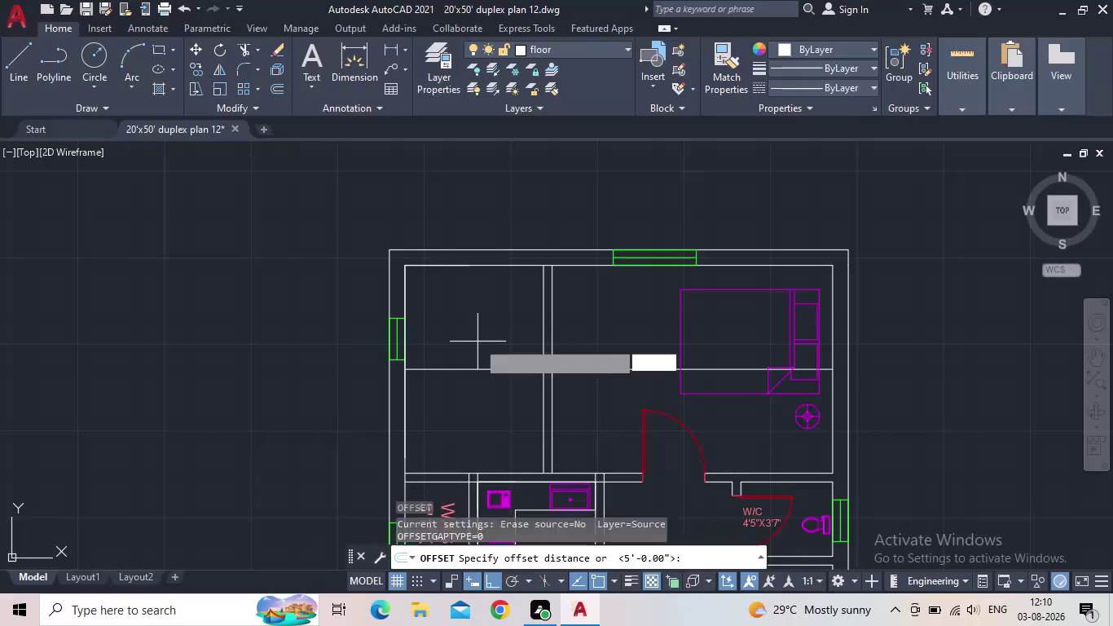
Offset the horizontal wall line 5" downward to form the new double-line wall.
text(5")
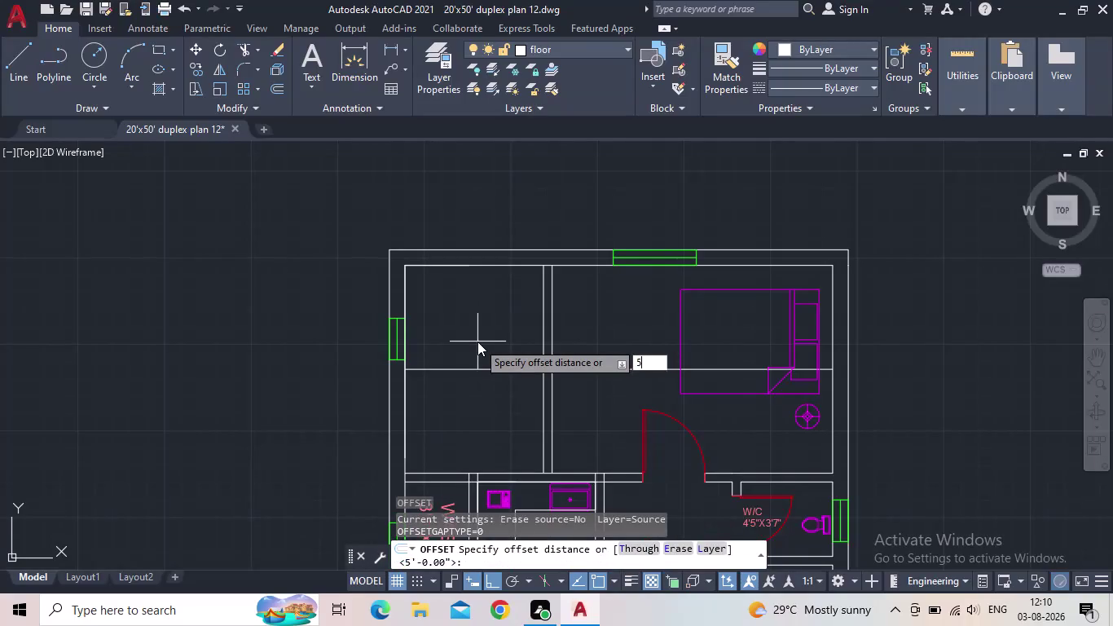
key(Return)
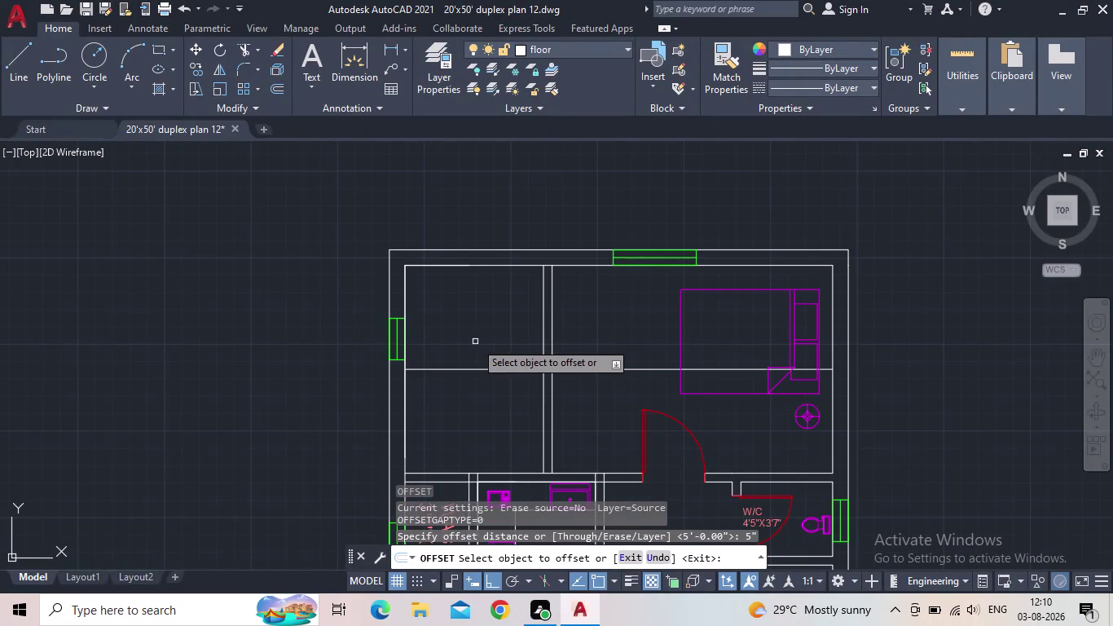
drag(467, 368, 469, 383)
click(471, 405)
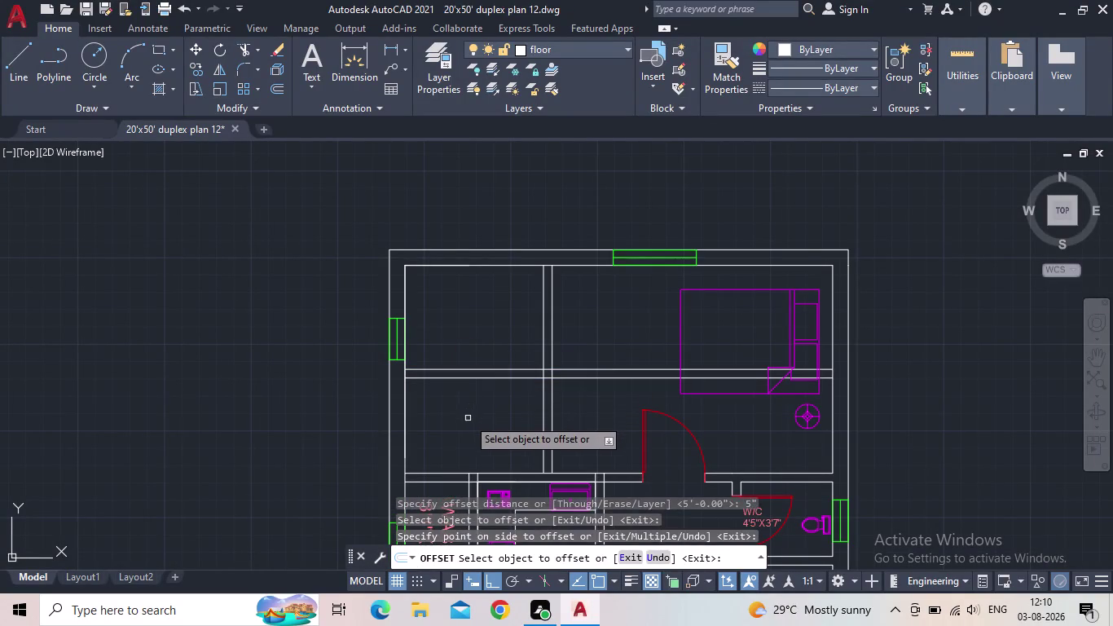
key(Escape)
Trim the crossing wall lines with a fence and delete the leftover wall stubs.
key(t)
text(R)
key(space)
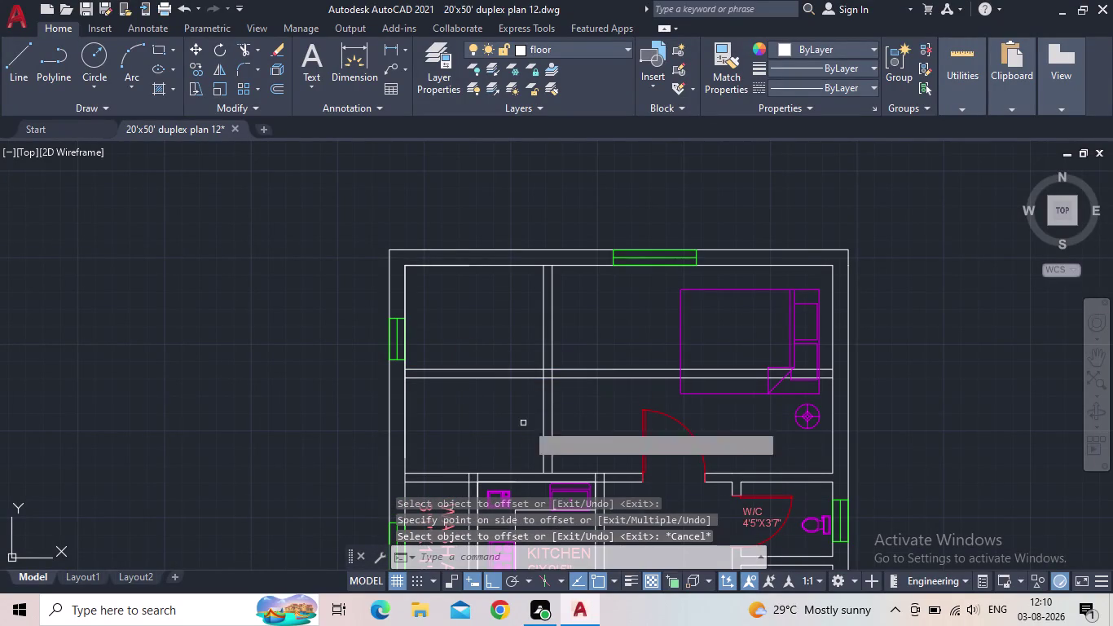
scroll(up, 3)
click(520, 372)
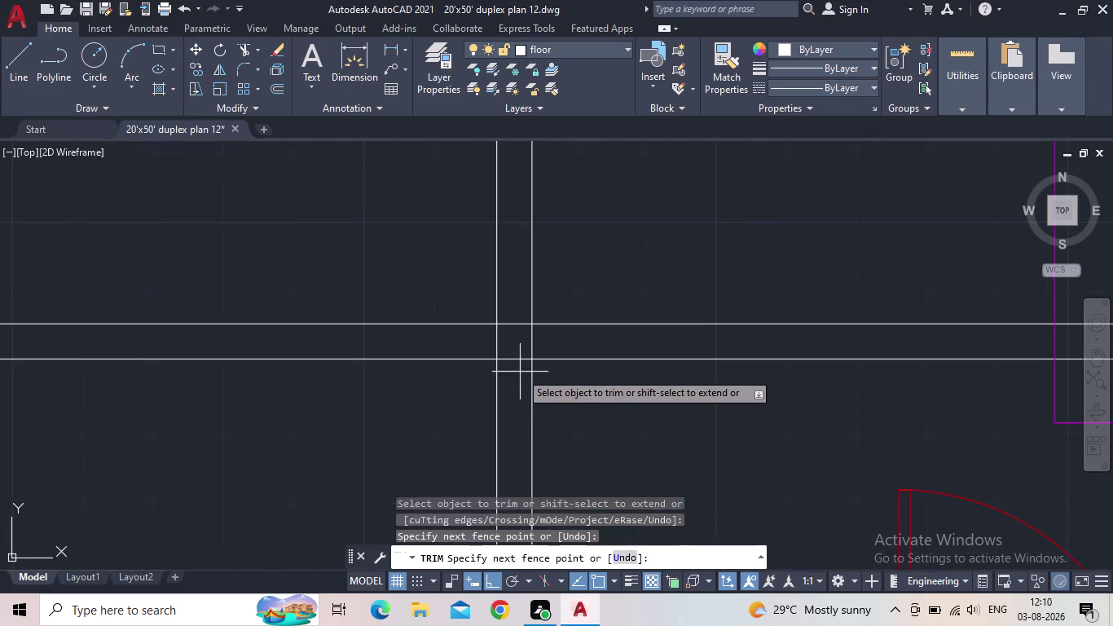
click(513, 308)
key(Escape)
drag(599, 416, 594, 396)
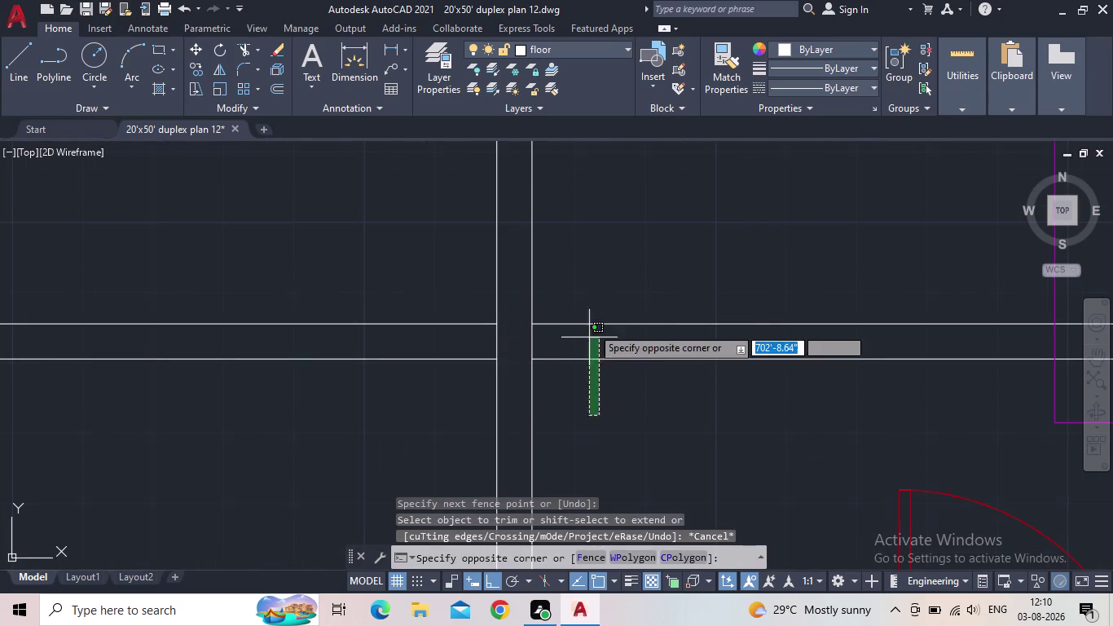
click(593, 310)
key(Delete)
scroll(down, 3)
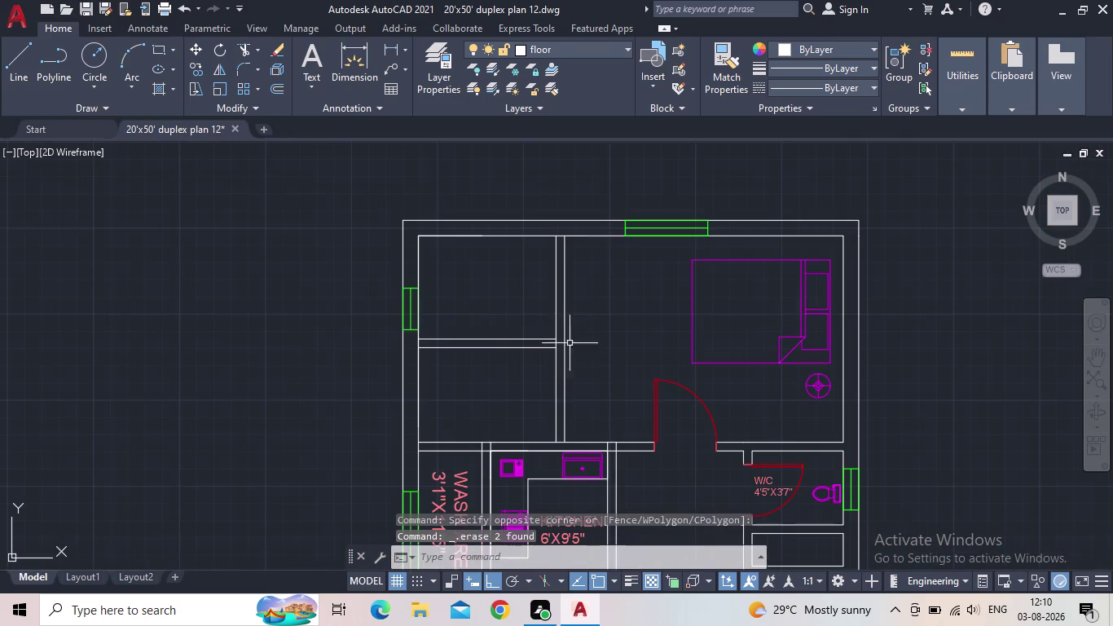
Trim the overlapping wall lines at the kitchen wall junction with fence cuts.
middle_drag(506, 365, 549, 420)
middle_drag(550, 419, 564, 348)
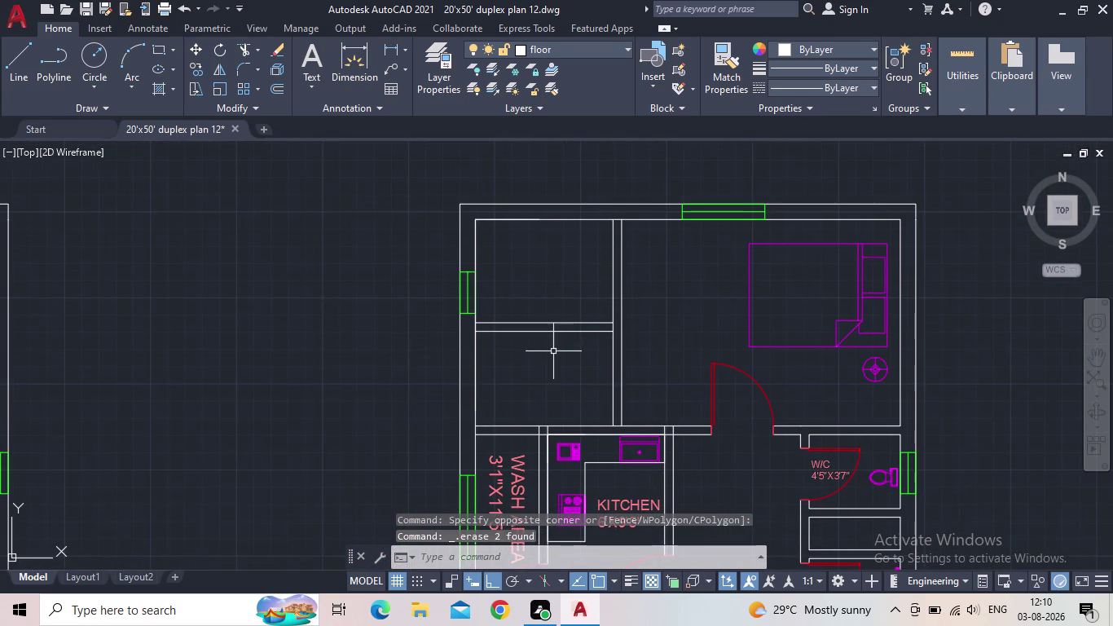
middle_drag(570, 407, 570, 374)
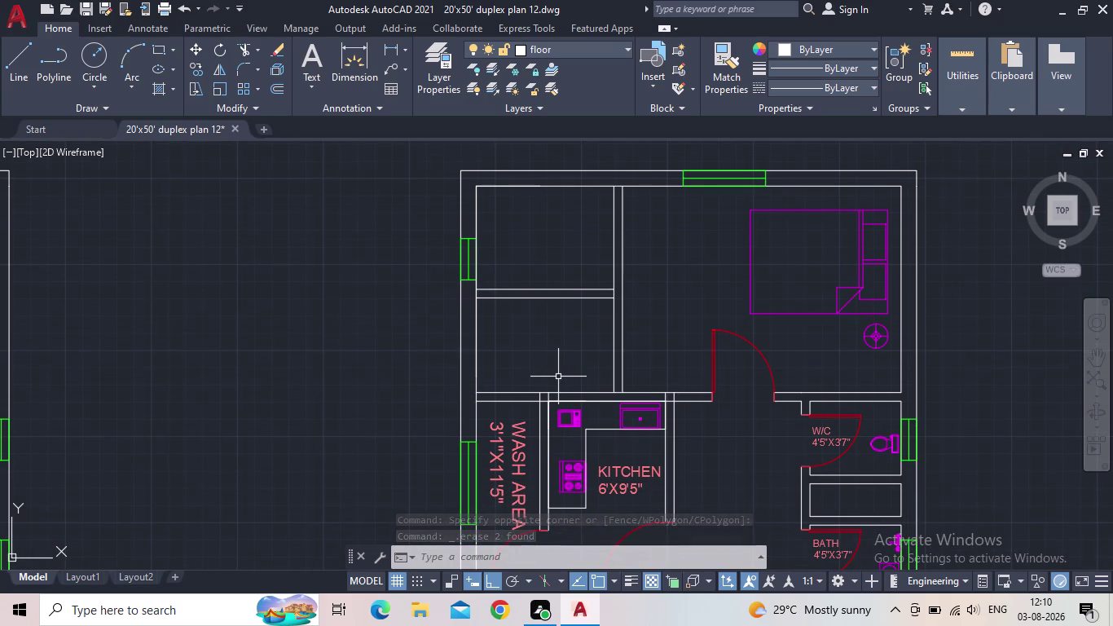
middle_drag(558, 369, 565, 325)
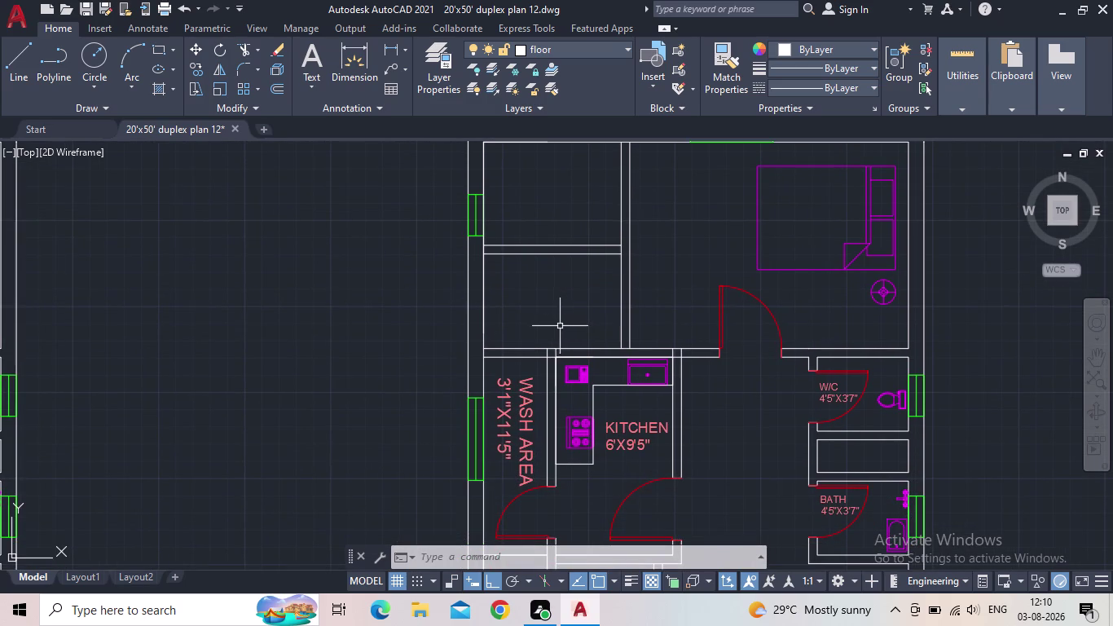
scroll(up, 3)
text(T)
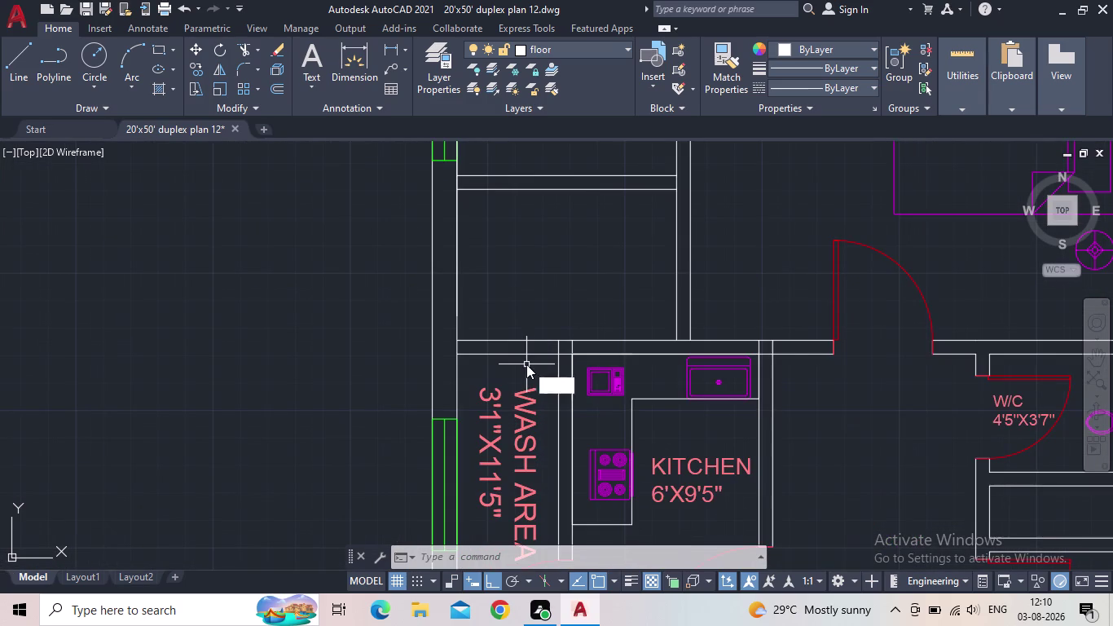
text(R)
key(space)
scroll(up, 3)
drag(618, 351, 574, 351)
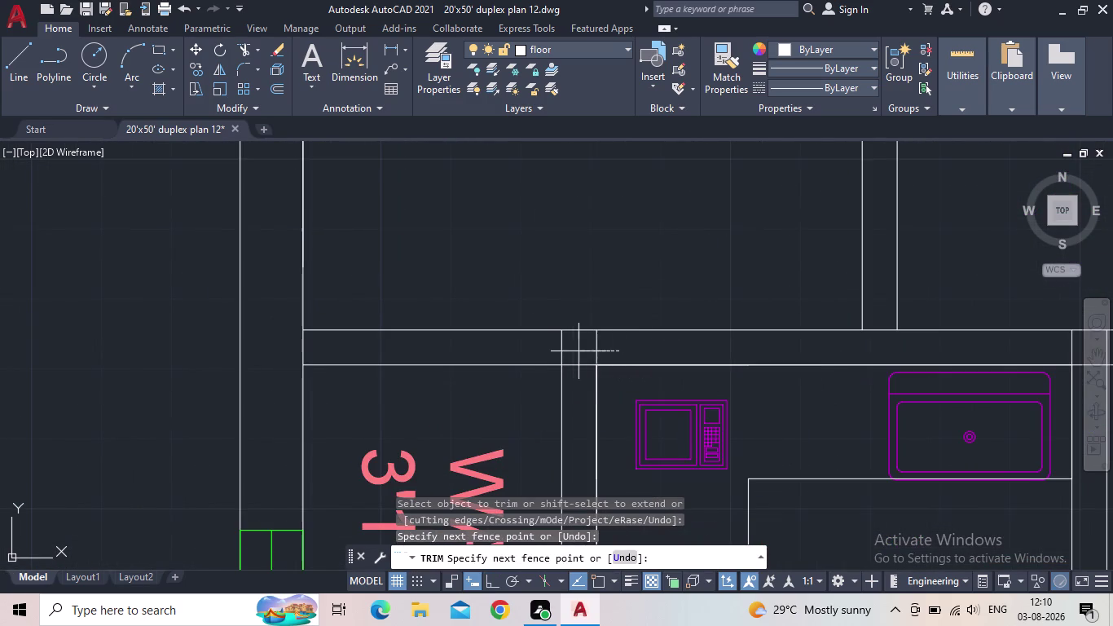
drag(574, 352, 550, 349)
drag(588, 352, 585, 379)
scroll(down, 3)
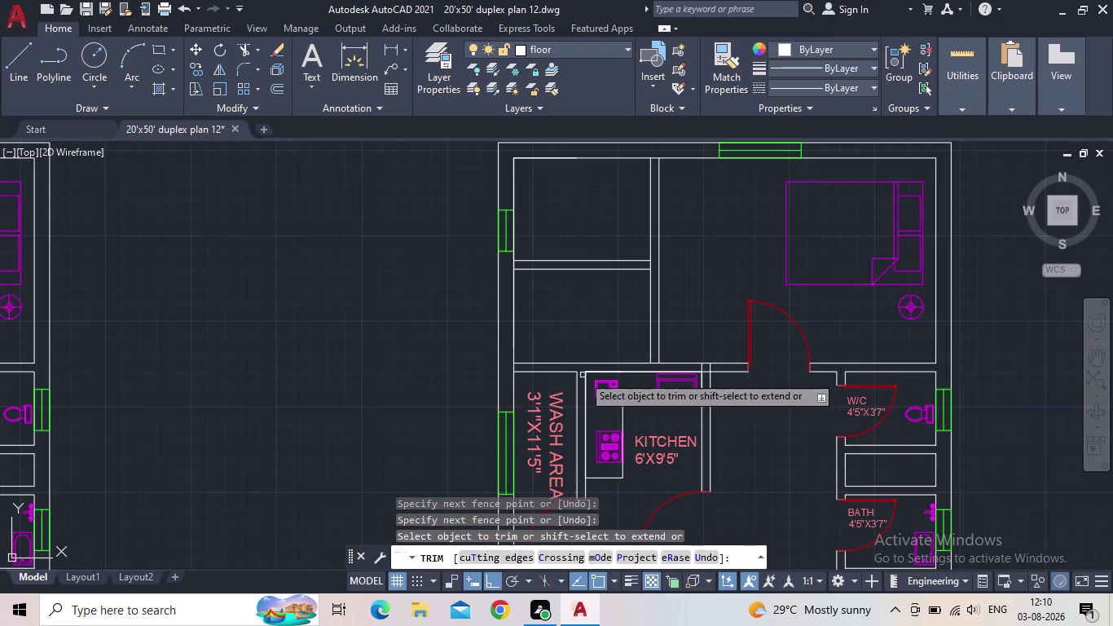
key(Escape)
middle_drag(576, 345, 525, 373)
scroll(down, 3)
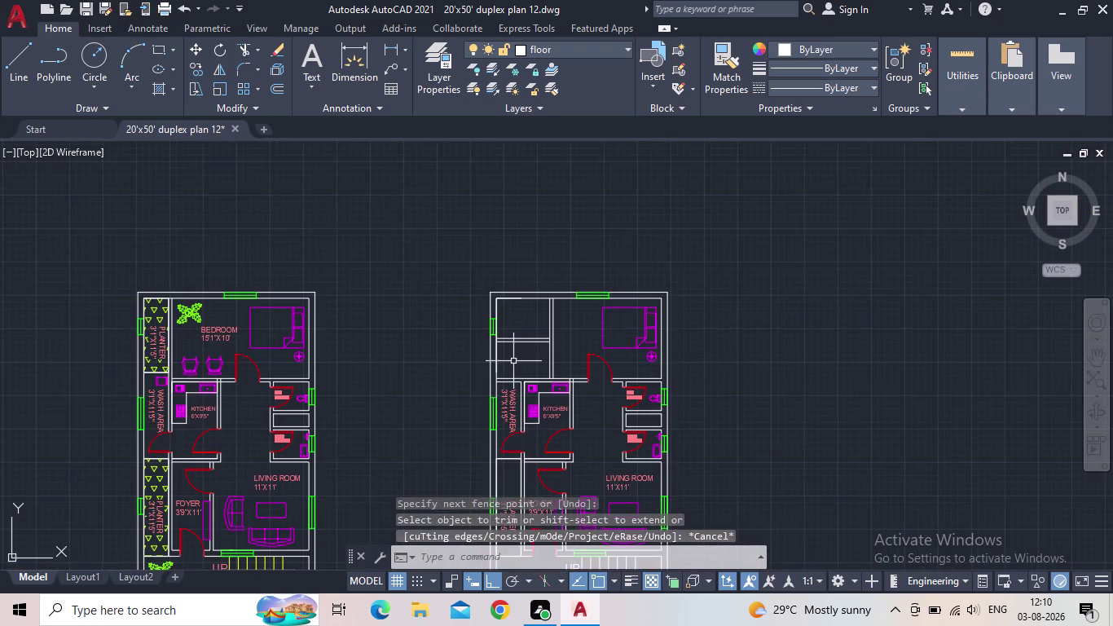
middle_drag(513, 361, 444, 365)
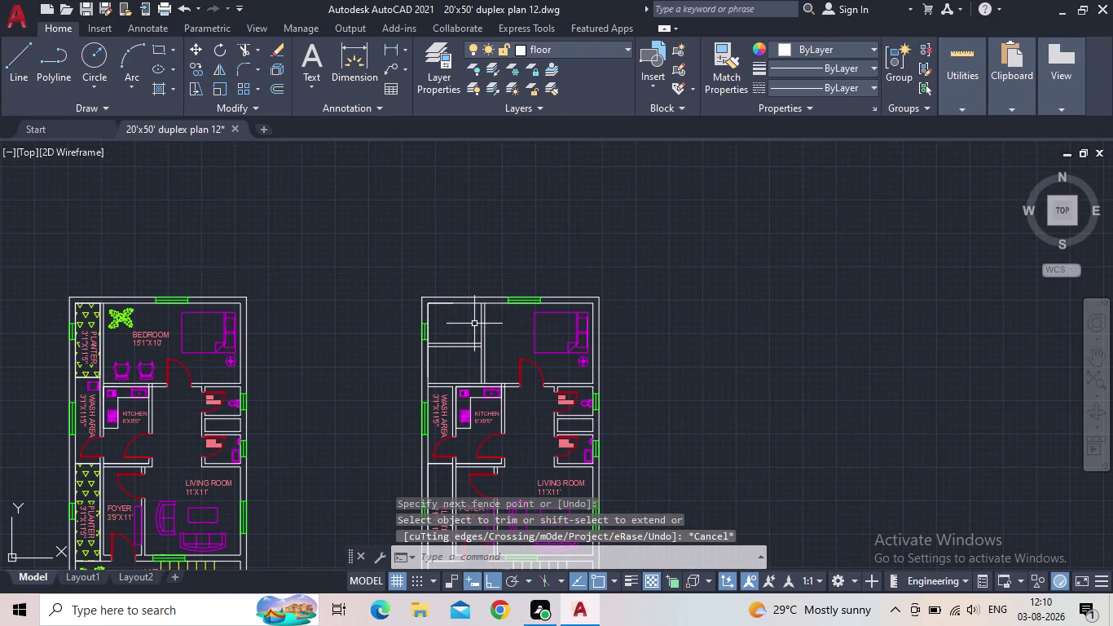
middle_drag(513, 363, 498, 364)
scroll(up, 3)
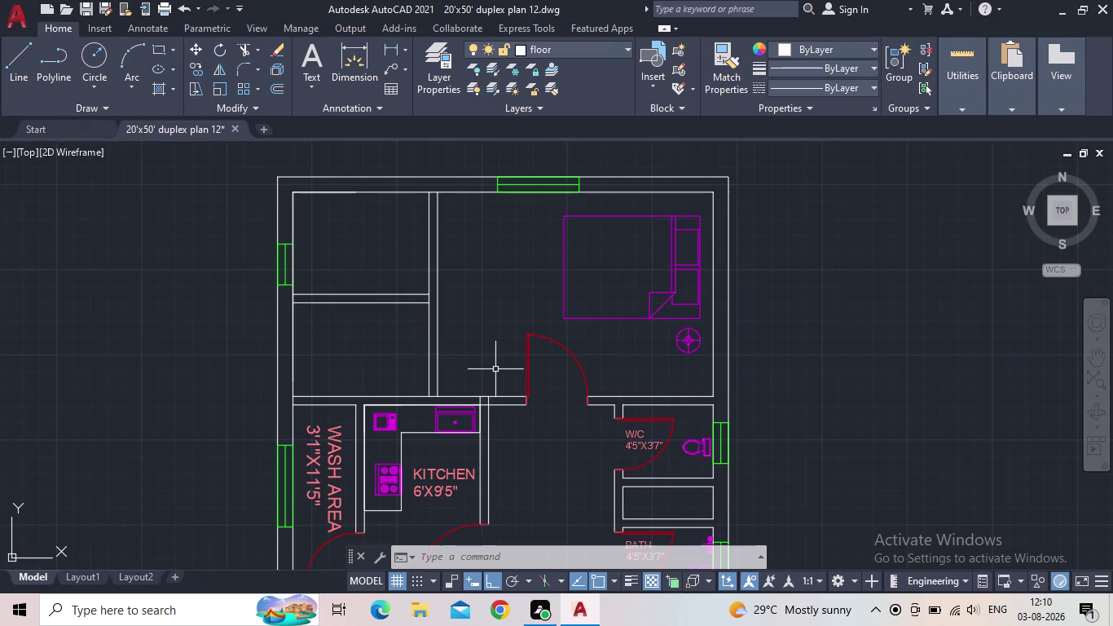
scroll(down, 3)
middle_drag(497, 367, 478, 309)
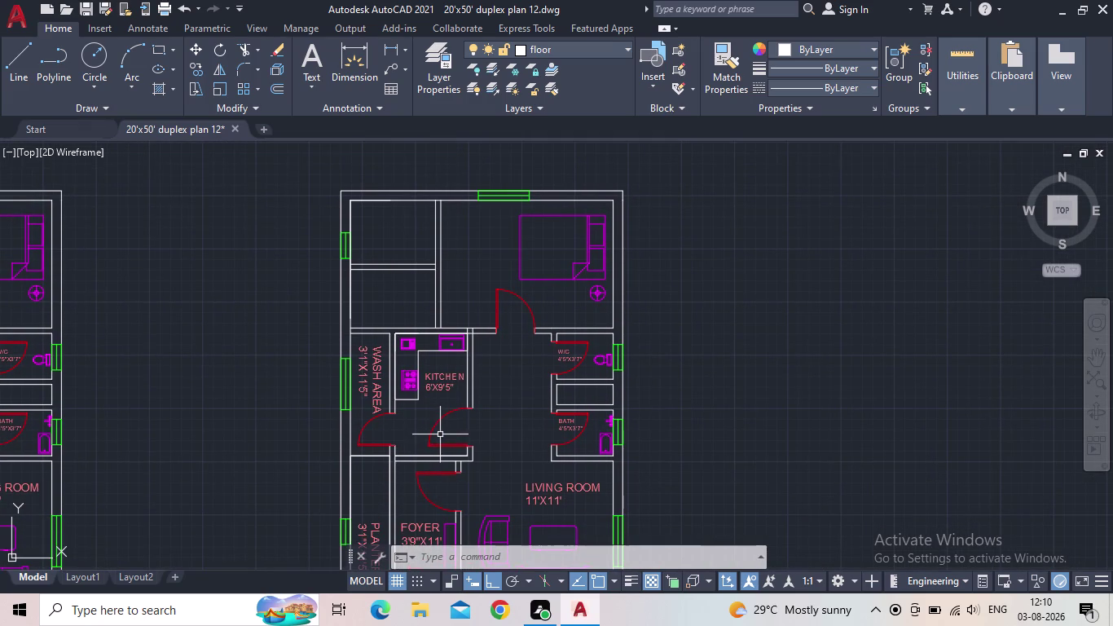
Select the wash-area door leaf and swing arc.
key(c)
key(o)
key(Return)
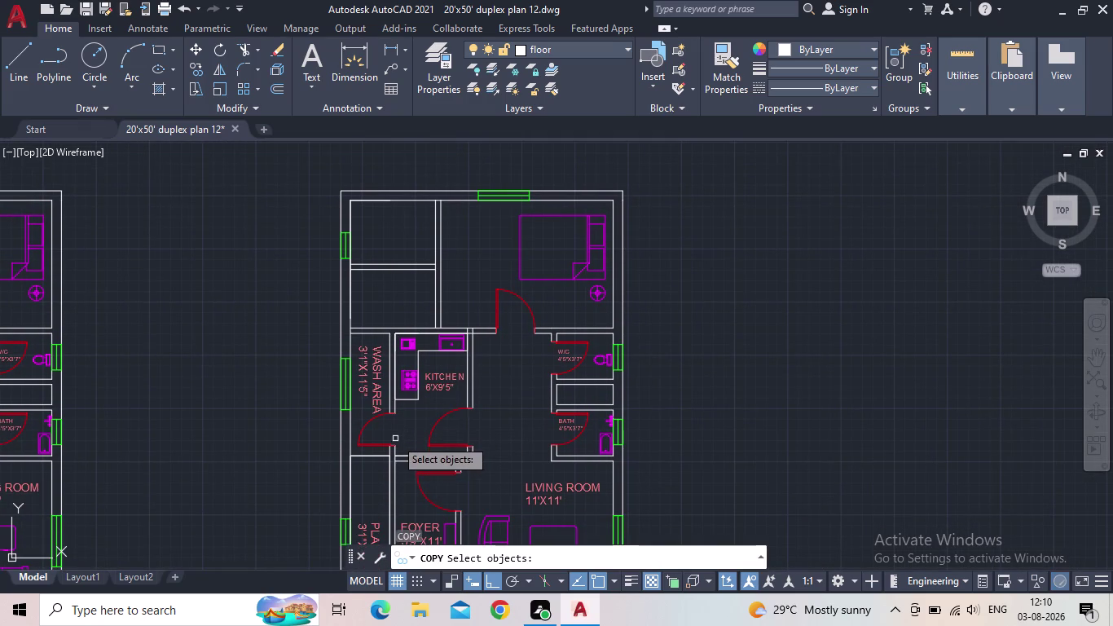
middle_drag(409, 421, 516, 346)
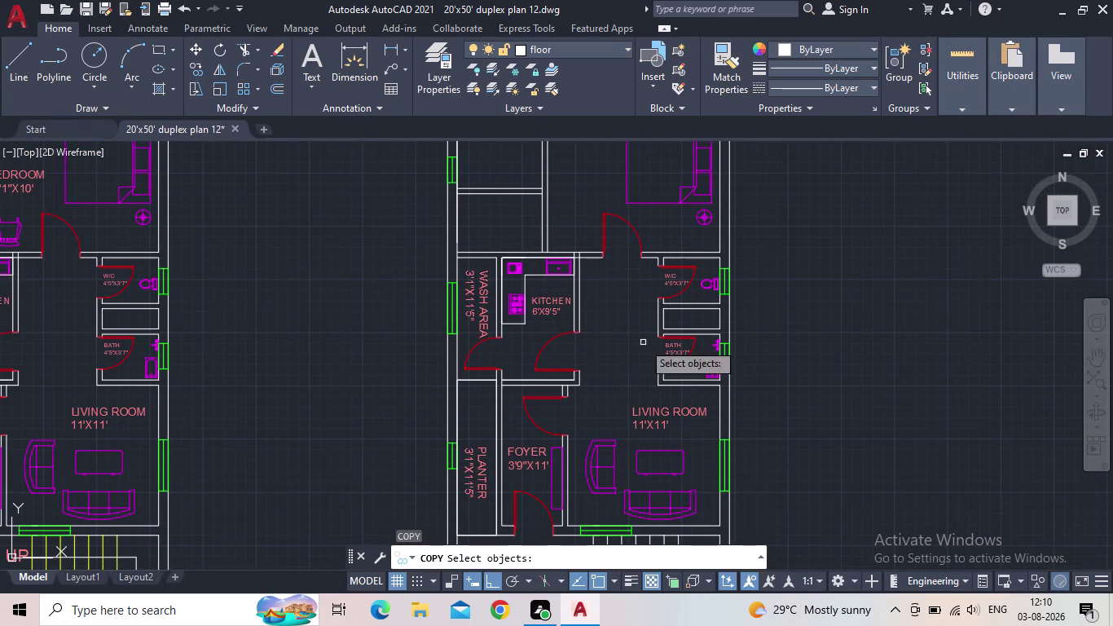
middle_click(621, 357)
scroll(up, 3)
drag(538, 361, 518, 351)
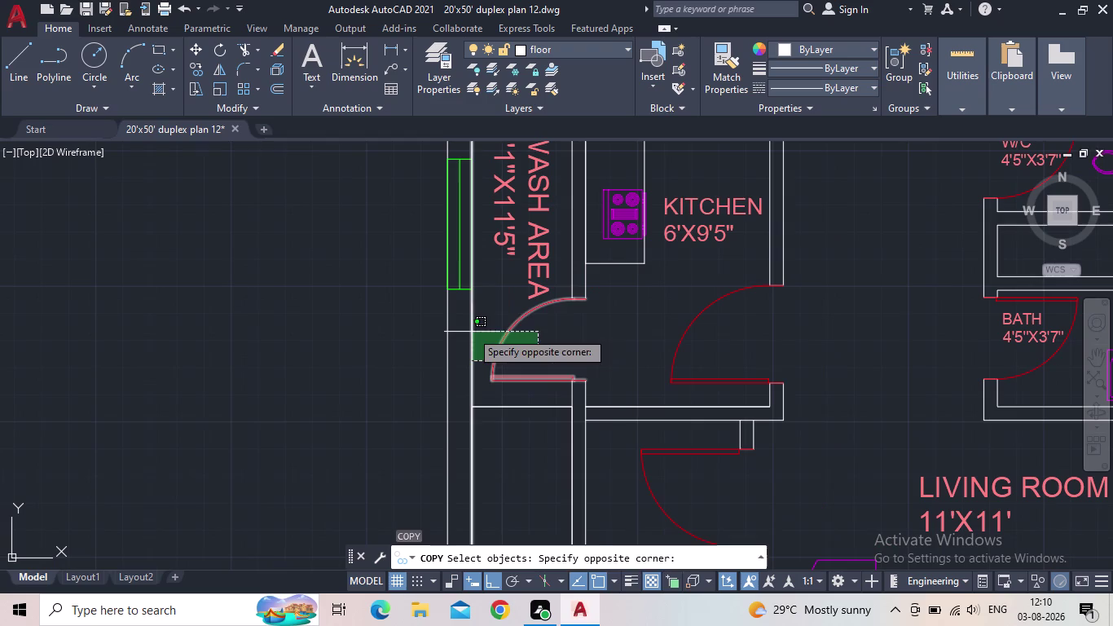
click(471, 330)
key(Escape)
click(531, 350)
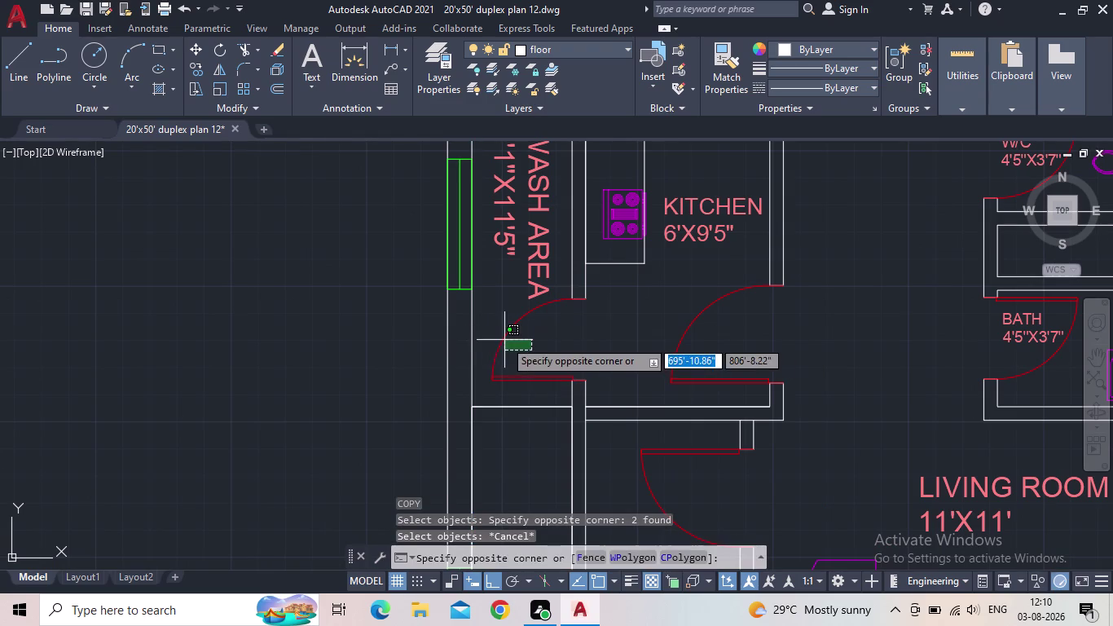
click(499, 334)
Copy the door from its corner base point, placing a first copy toward the upper room.
key(c)
key(o)
key(Return)
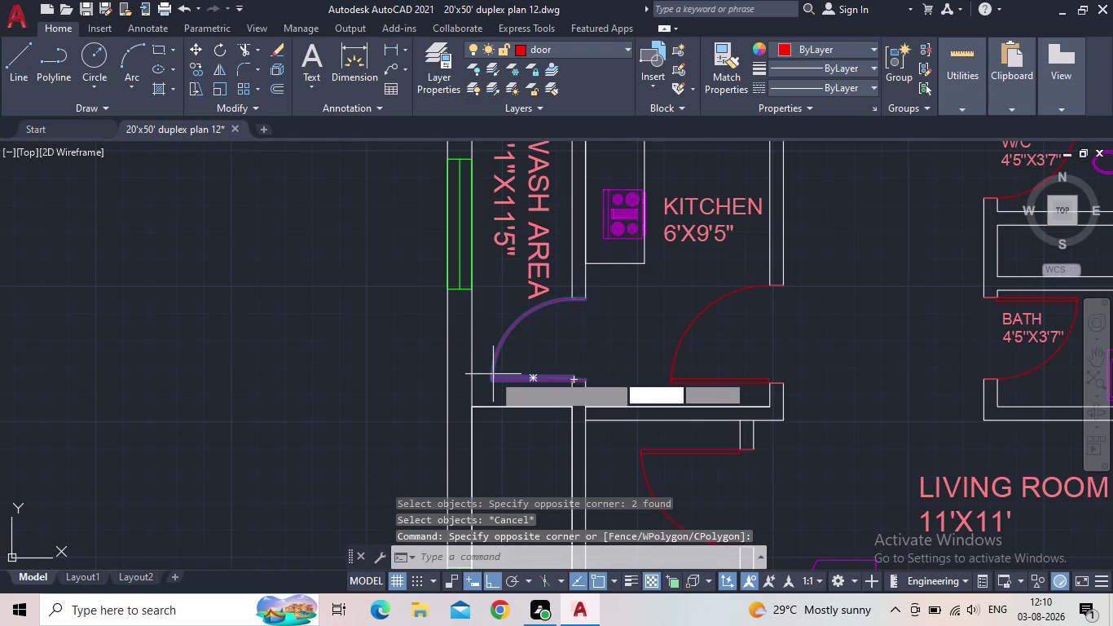
scroll(up, 3)
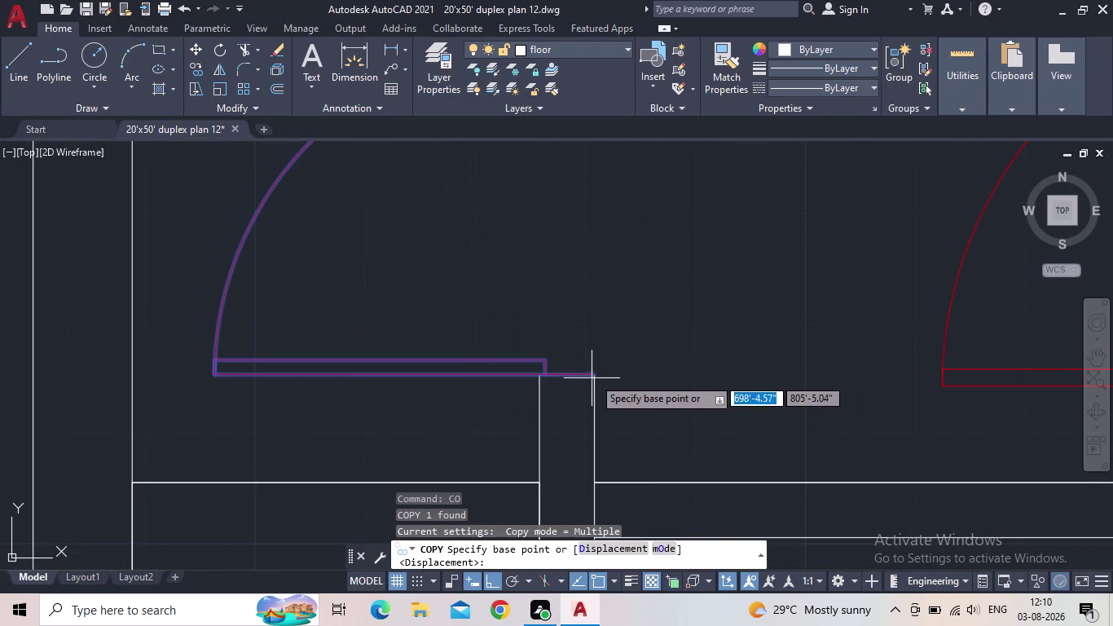
click(596, 376)
middle_drag(607, 281, 554, 387)
scroll(down, 3)
scroll(down, 3)
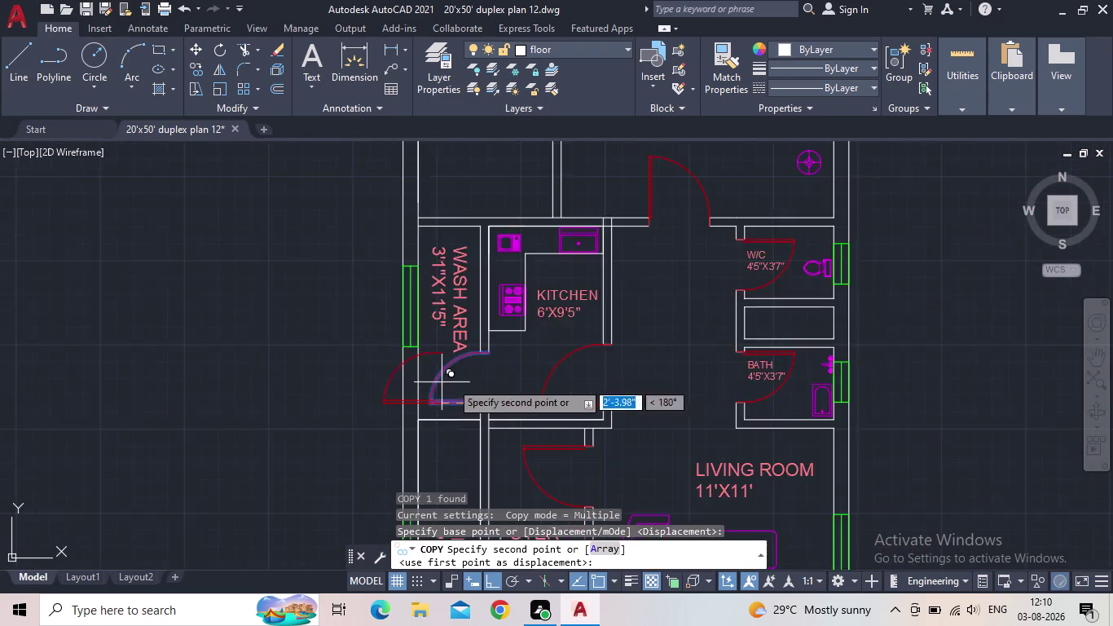
scroll(up, 3)
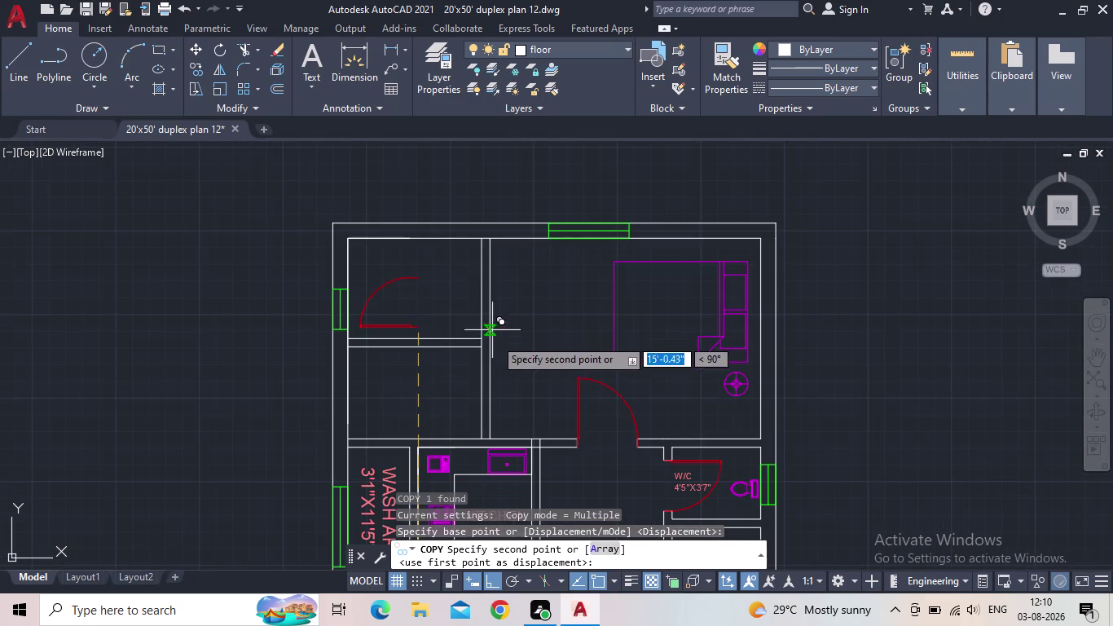
click(495, 583)
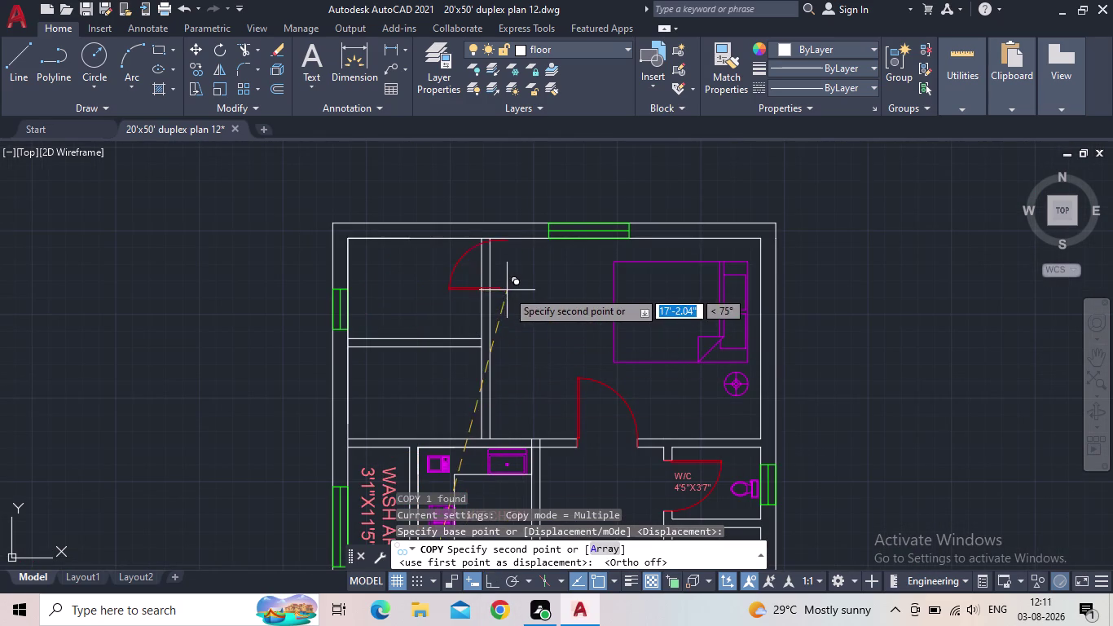
scroll(up, 3)
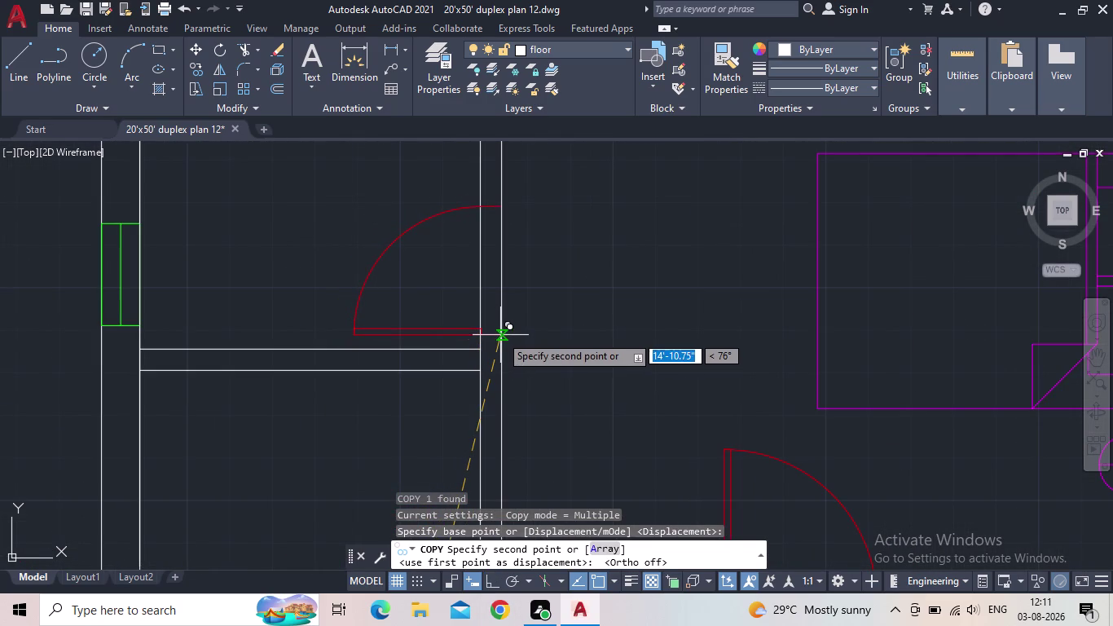
scroll(up, 3)
scroll(up, 3)
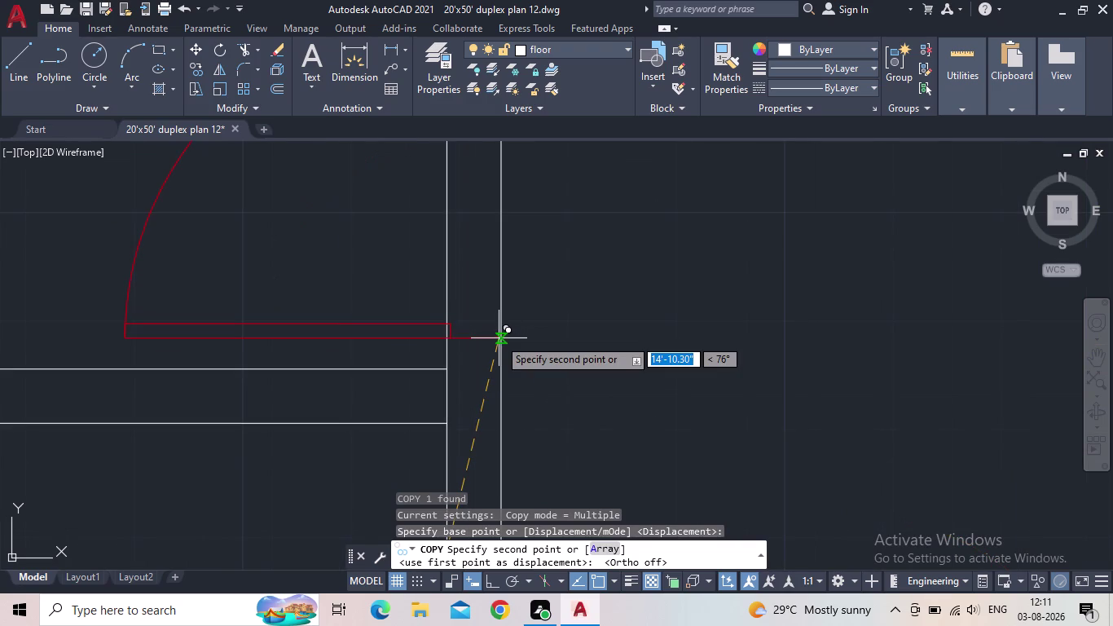
click(495, 581)
scroll(down, 3)
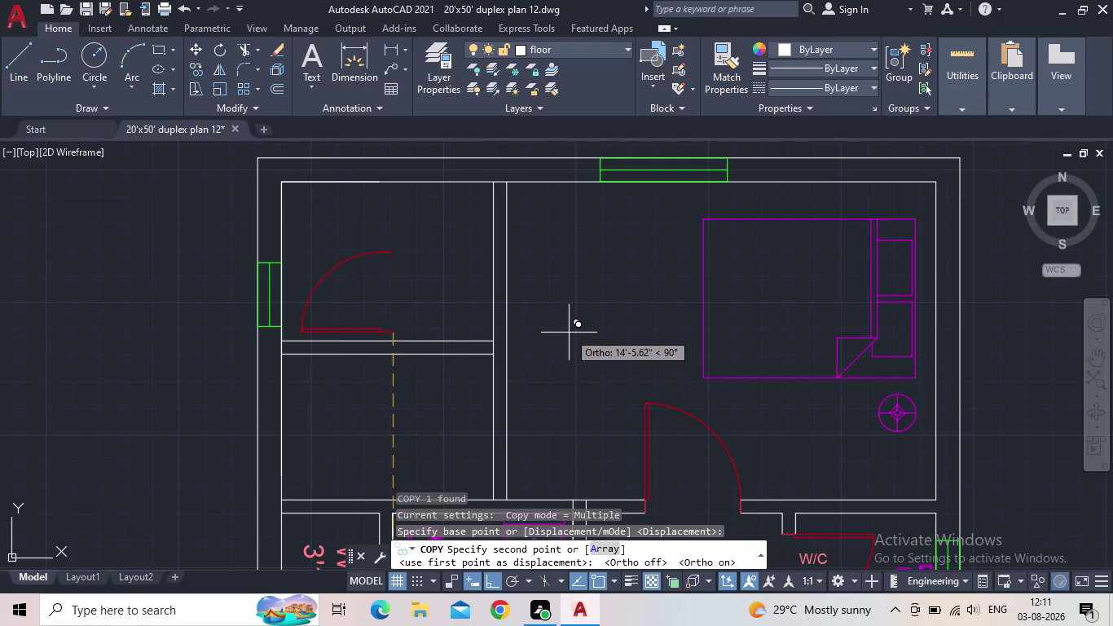
click(492, 581)
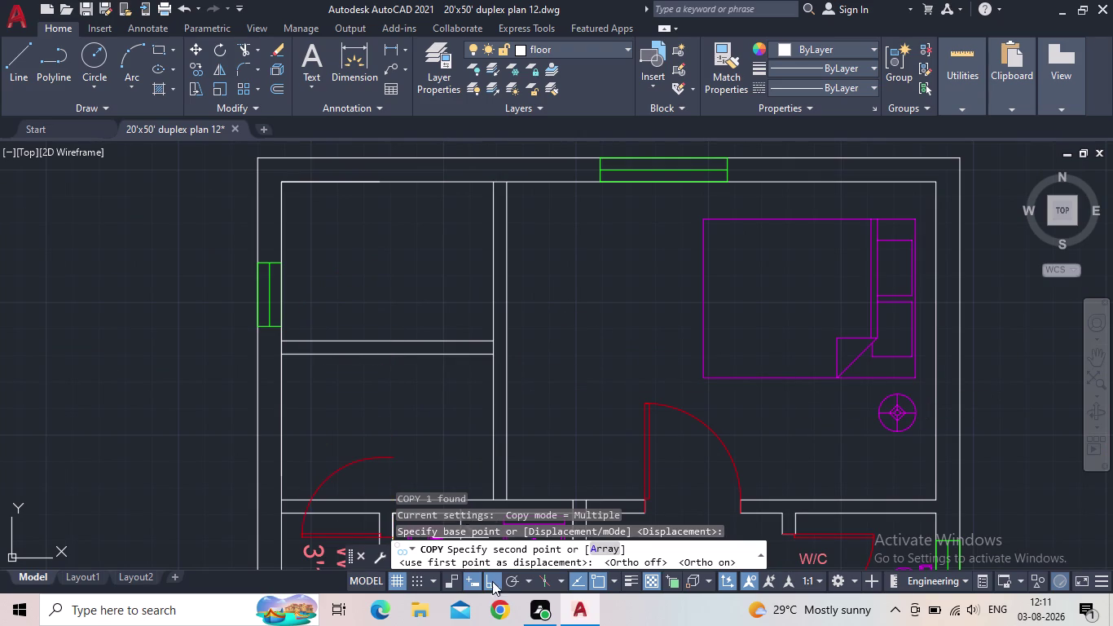
scroll(up, 3)
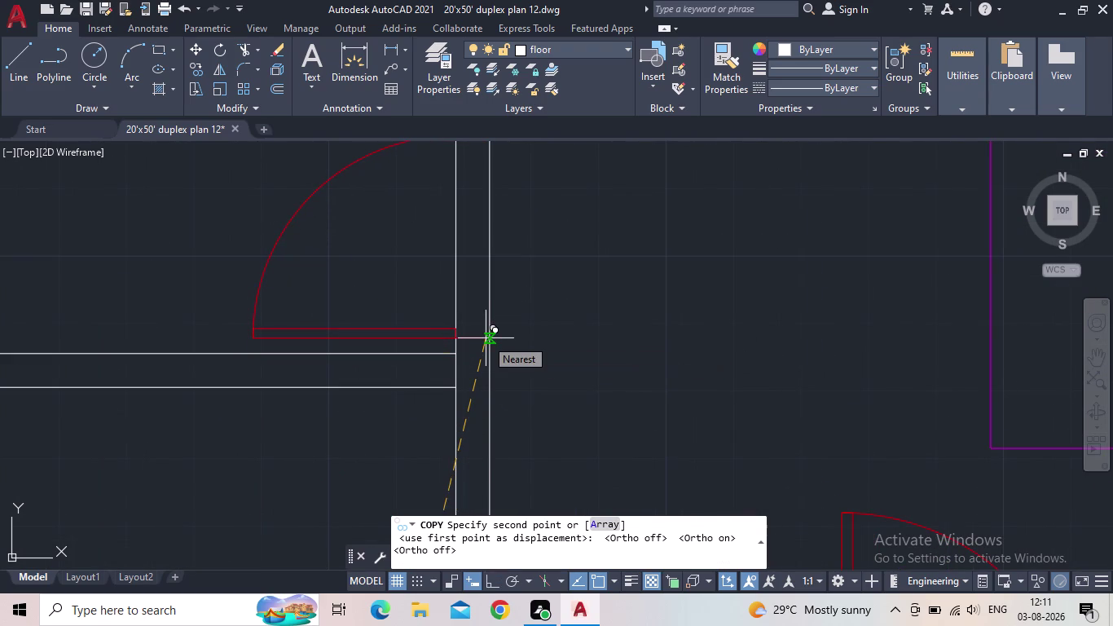
Re-pick the base point and place the door copy at the upper room's wall corner.
click(487, 338)
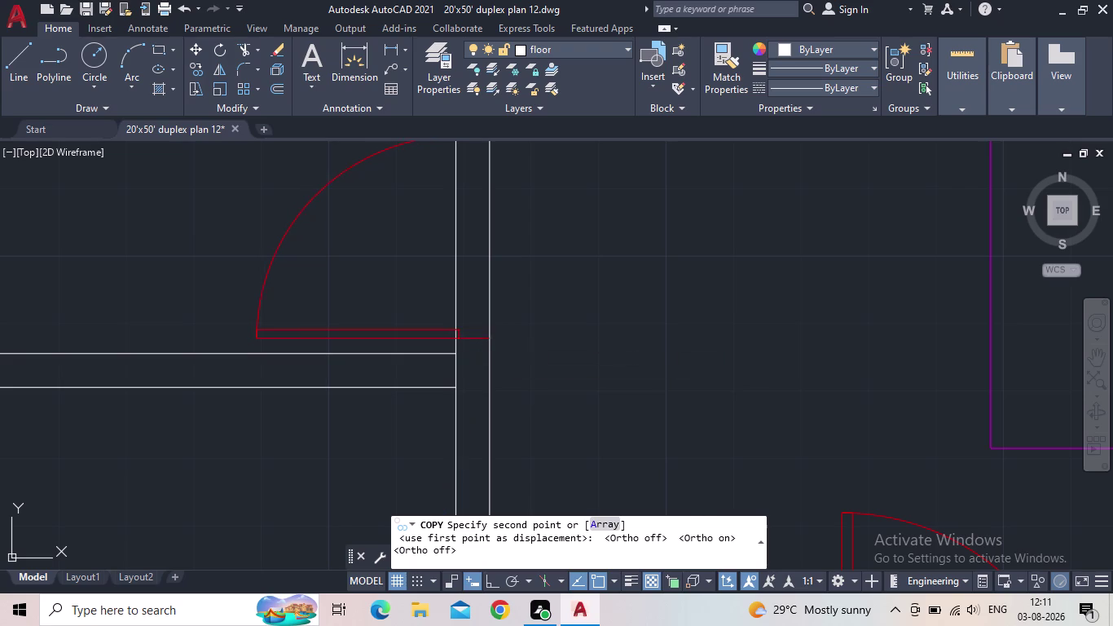
scroll(down, 3)
middle_drag(562, 306, 572, 321)
scroll(down, 3)
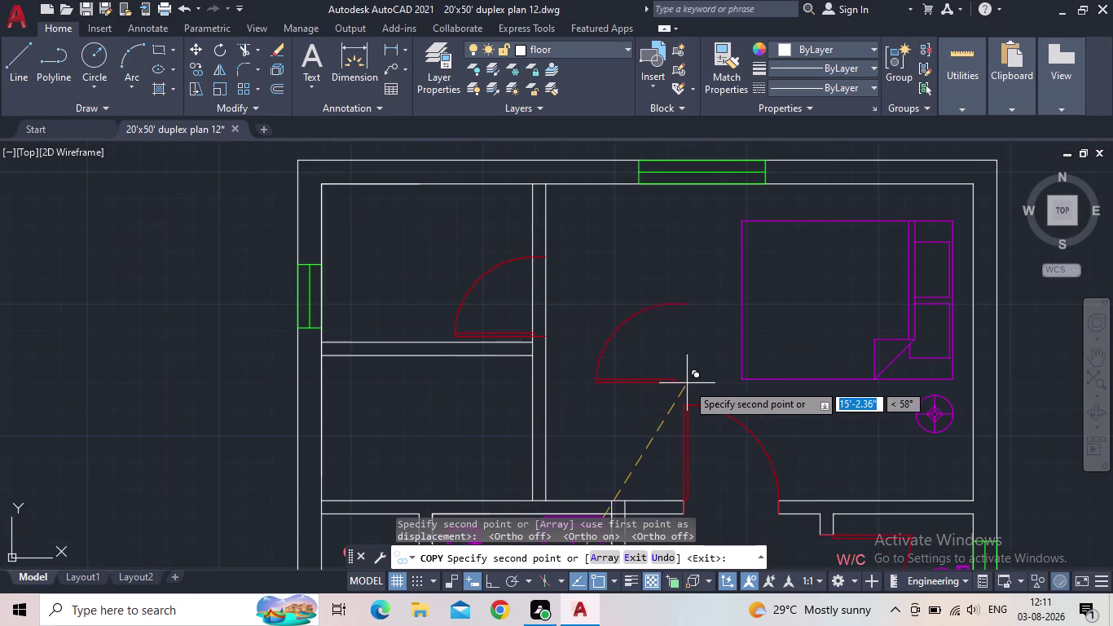
middle_drag(687, 385, 671, 305)
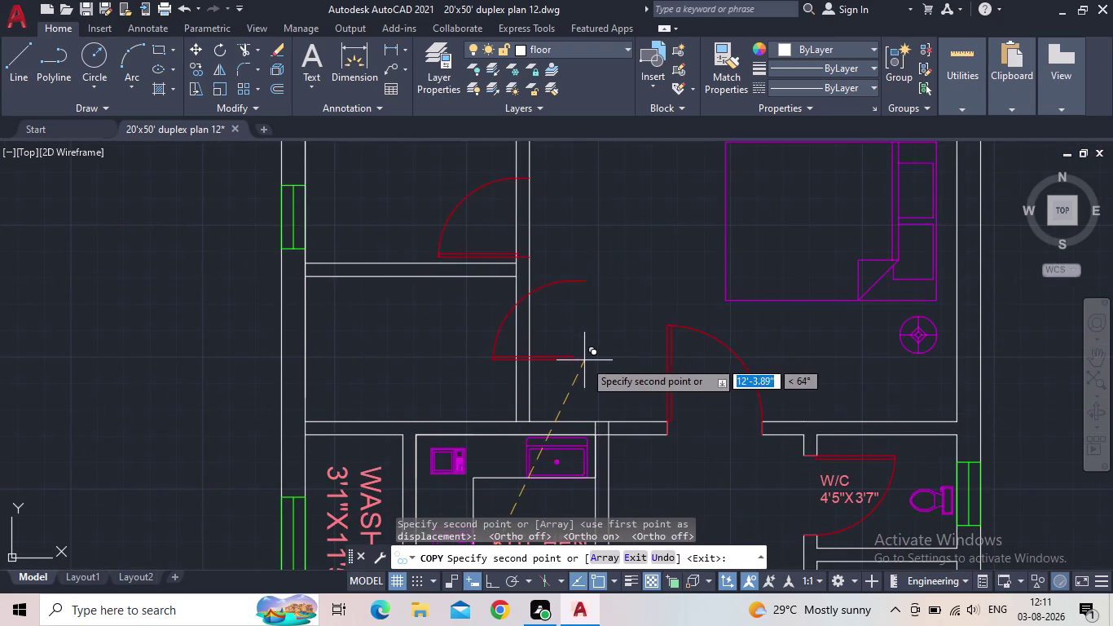
middle_drag(582, 359, 585, 303)
scroll(up, 3)
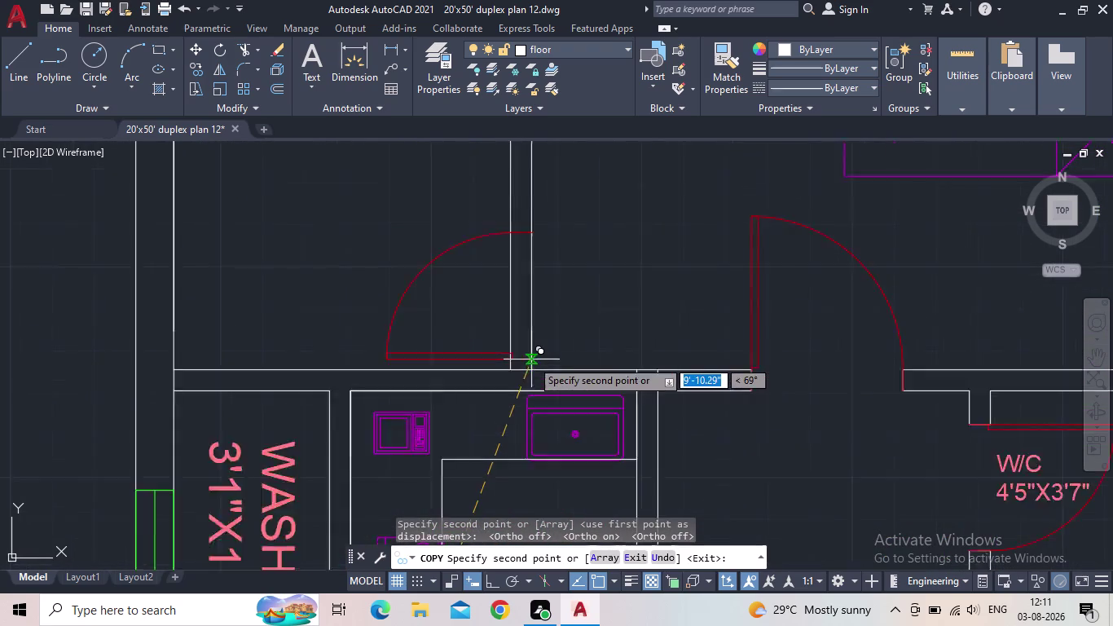
scroll(up, 3)
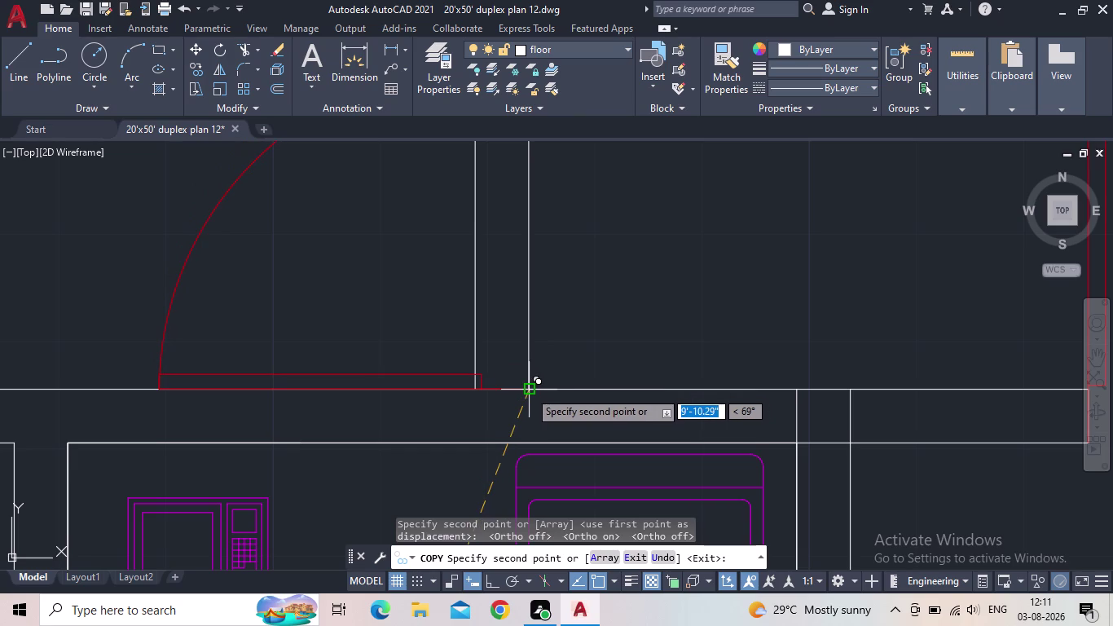
click(528, 389)
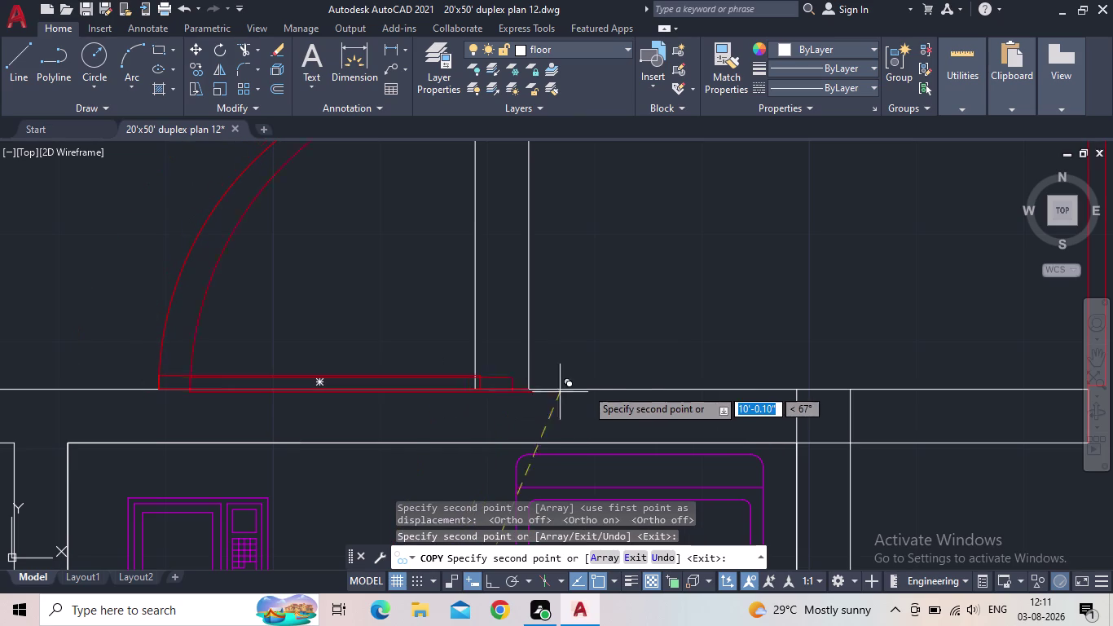
key(Escape)
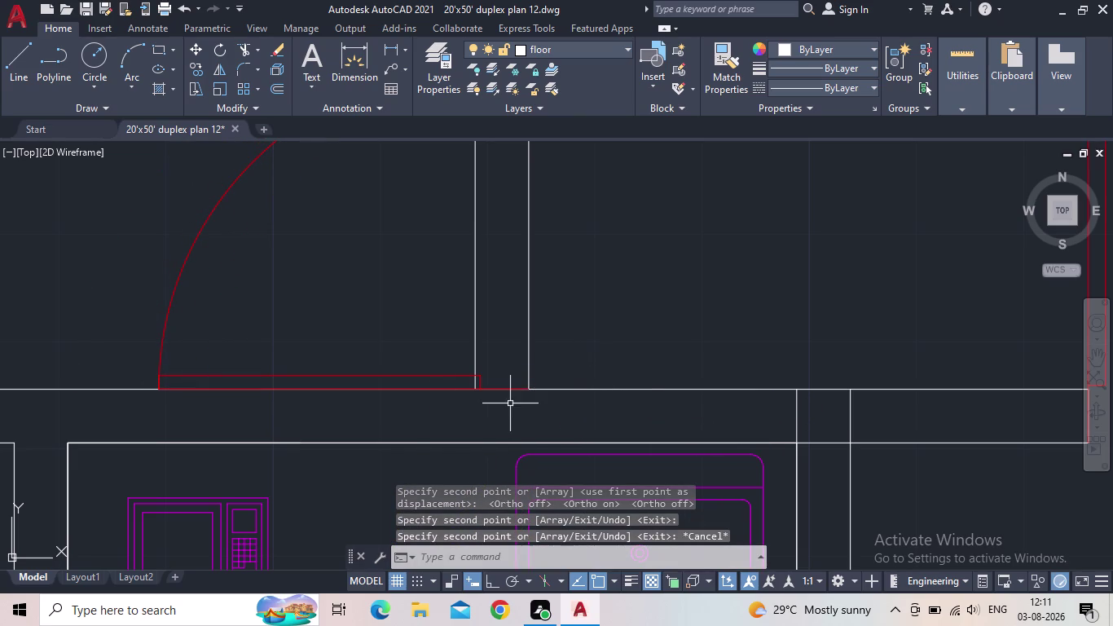
key(m)
key(space)
Move the copied door with Ortho on so it lines up with the wall opening.
click(454, 374)
key(space)
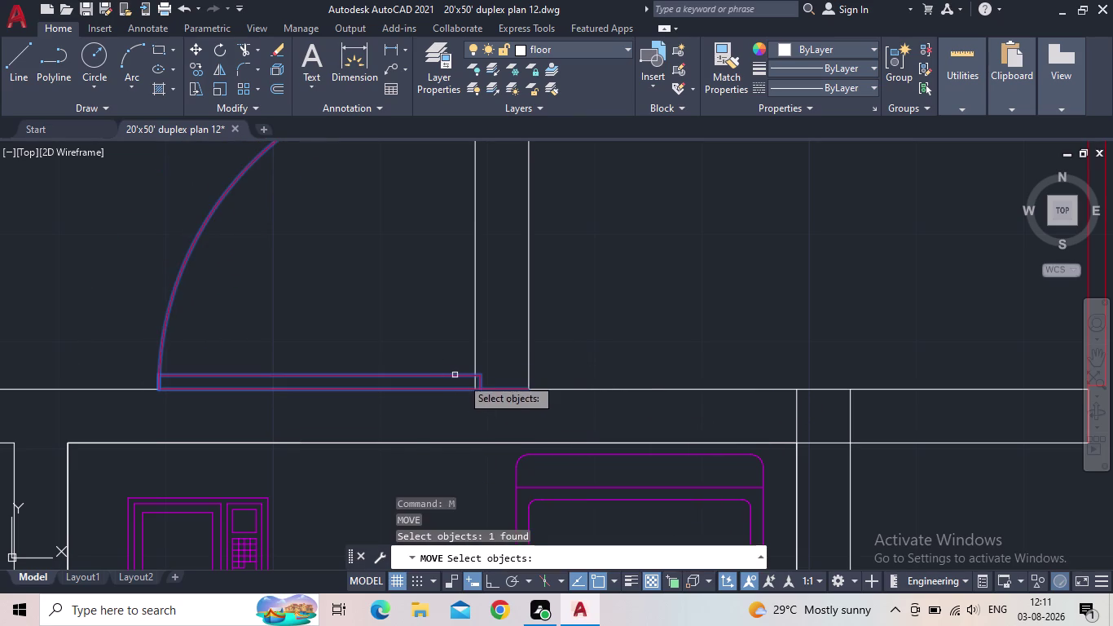
click(530, 391)
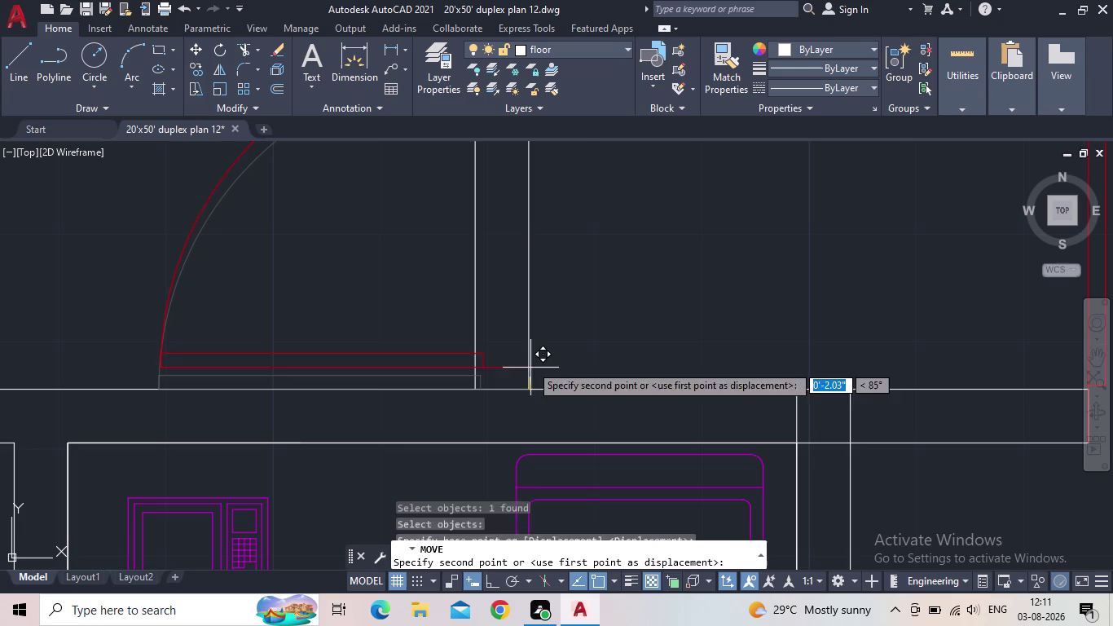
click(490, 586)
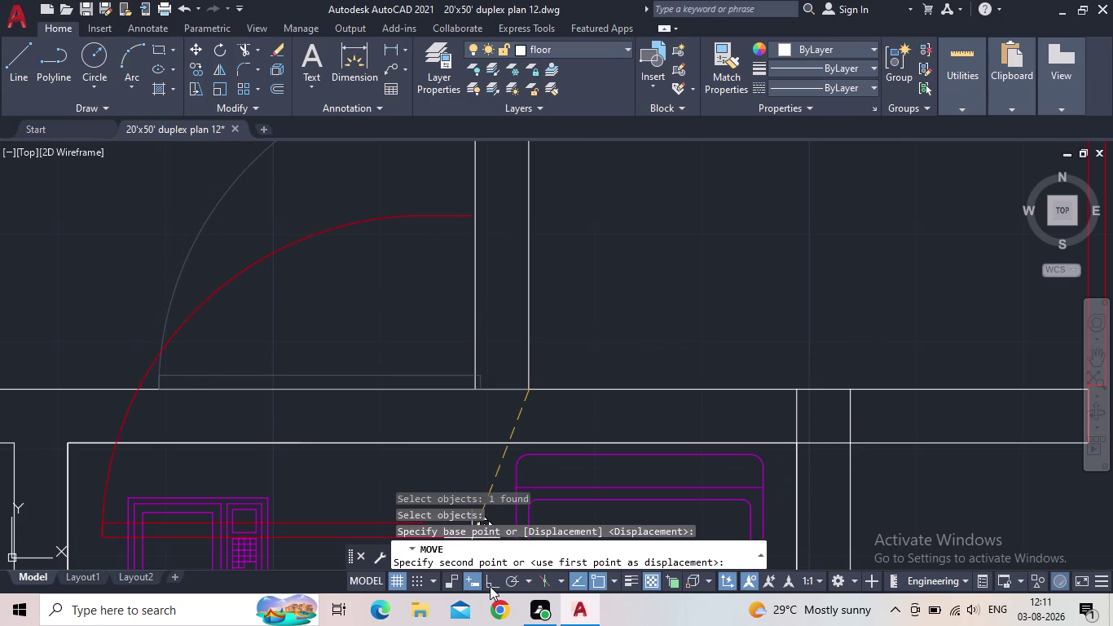
scroll(down, 3)
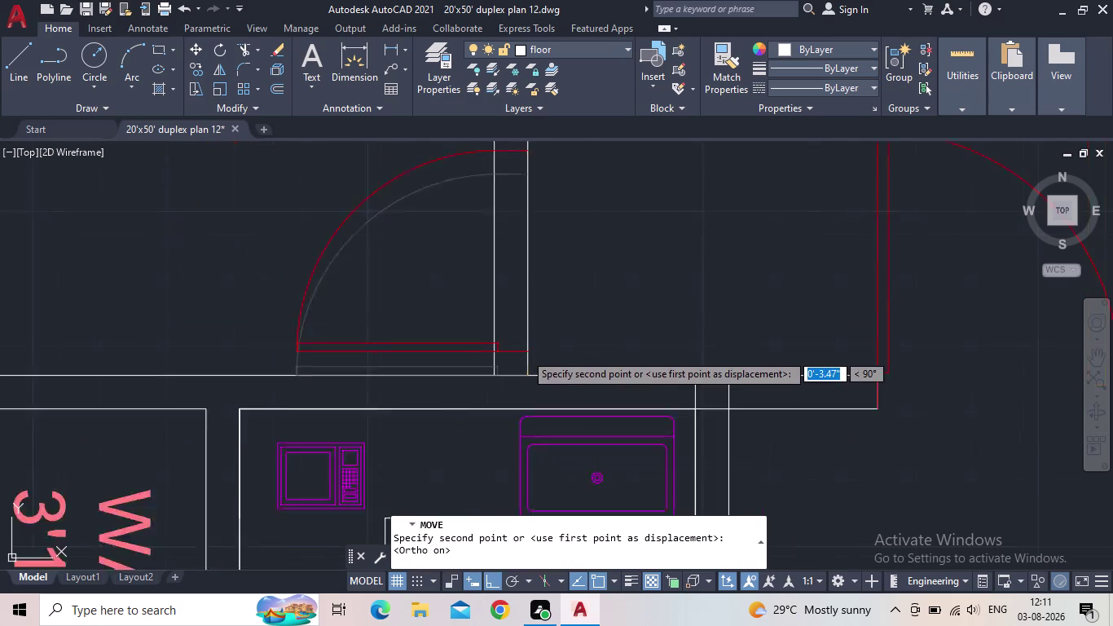
scroll(down, 3)
scroll(down, 3)
scroll(up, 3)
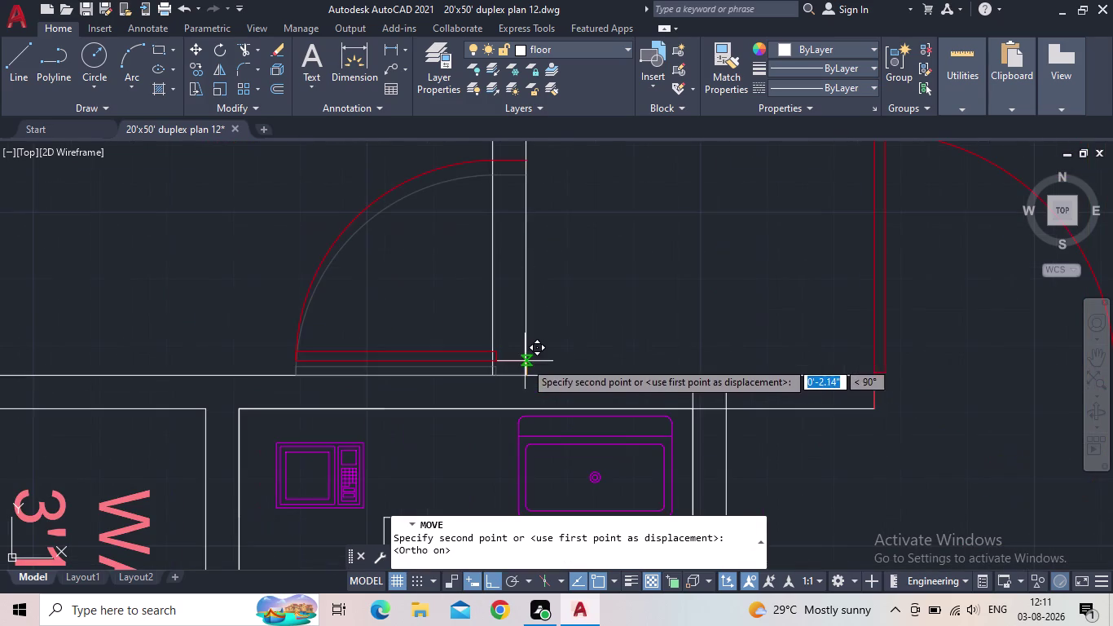
click(526, 347)
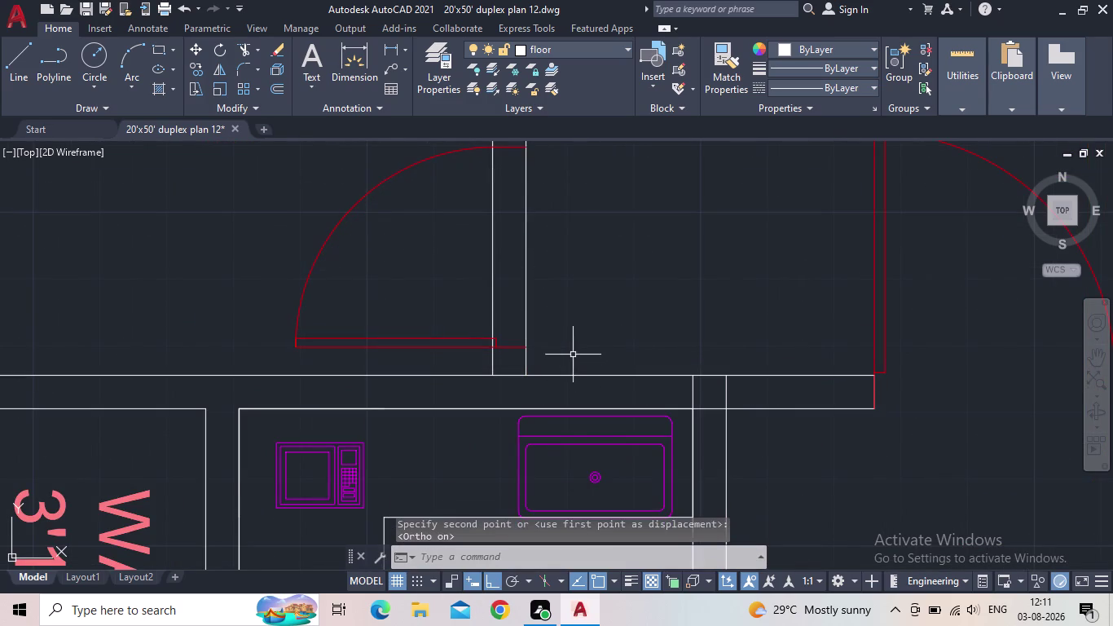
scroll(down, 3)
scroll(down, 3)
middle_drag(592, 347, 553, 458)
scroll(up, 3)
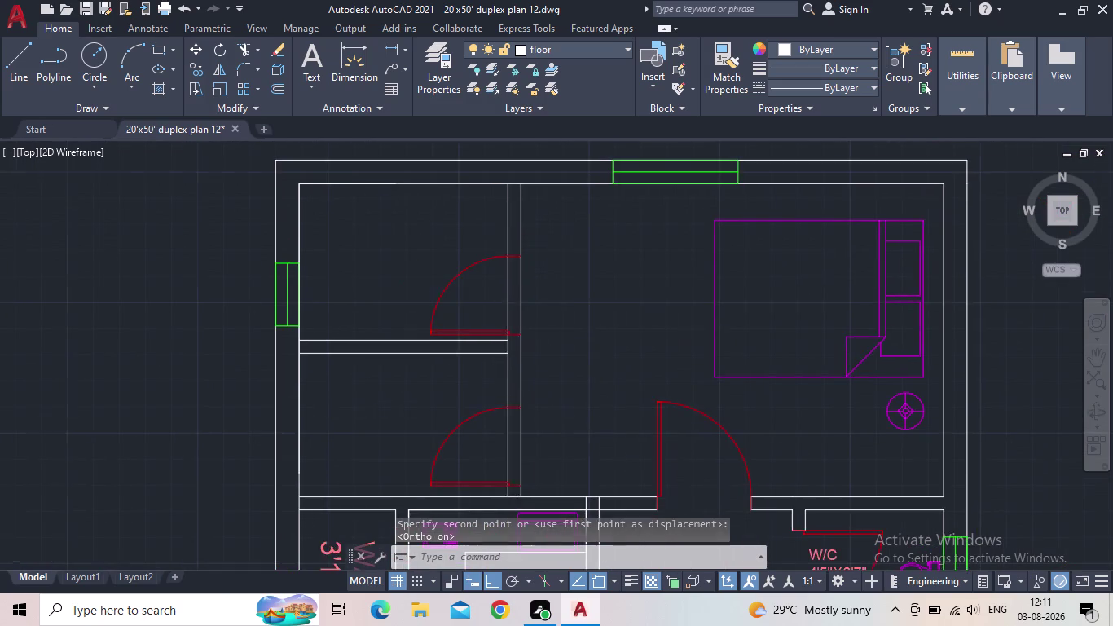
scroll(up, 3)
Check the moved door's selection and centre both left-hand doors in view.
click(542, 376)
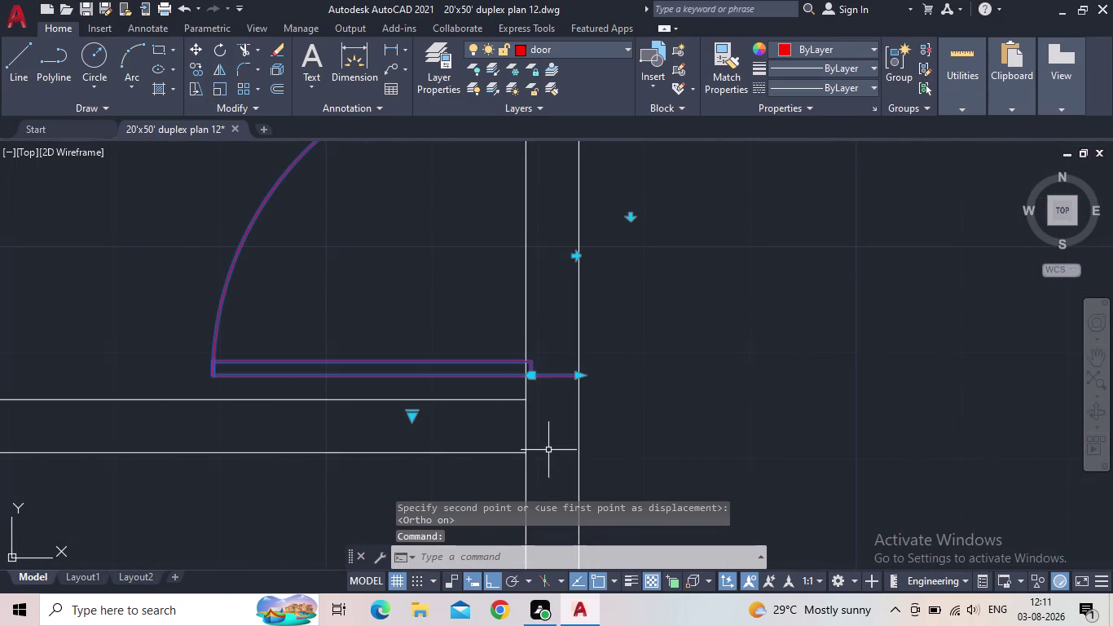
key(Escape)
scroll(down, 3)
middle_drag(570, 398, 581, 326)
scroll(down, 3)
middle_drag(615, 396, 626, 347)
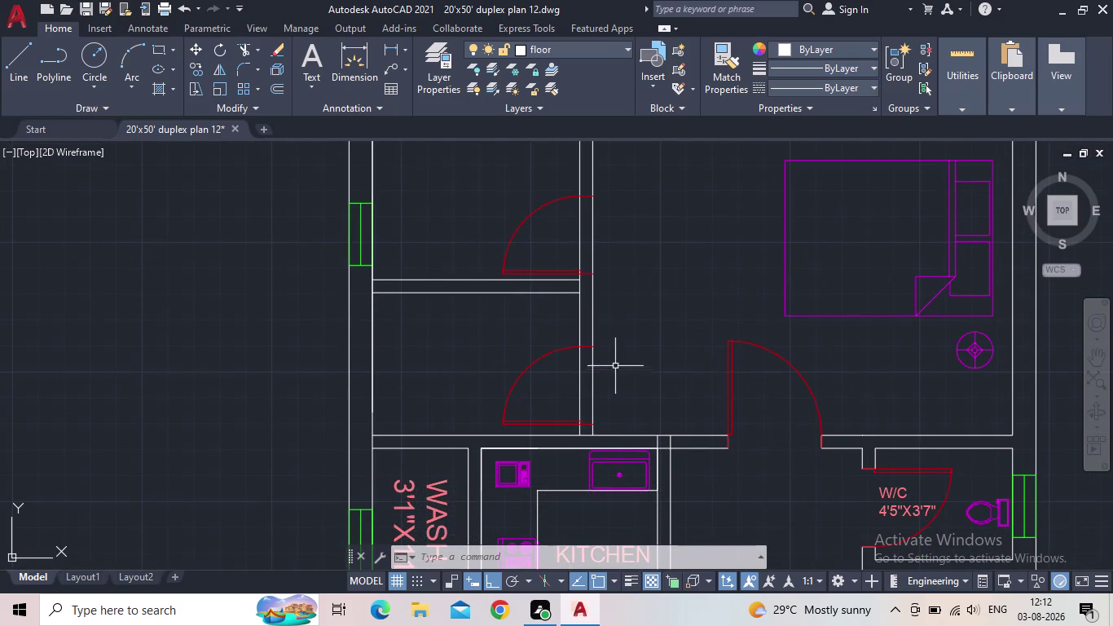
middle_drag(615, 366, 591, 352)
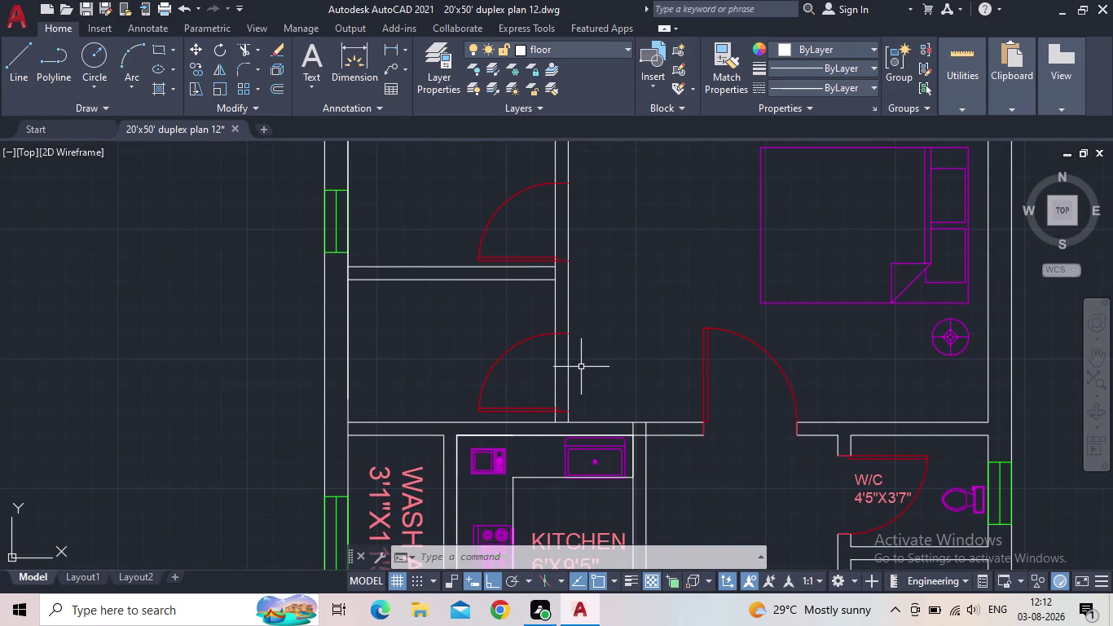
Fence-trim the wall lines in the lower and upper door openings and remove a stub.
text(TR)
key(space)
drag(592, 378, 549, 379)
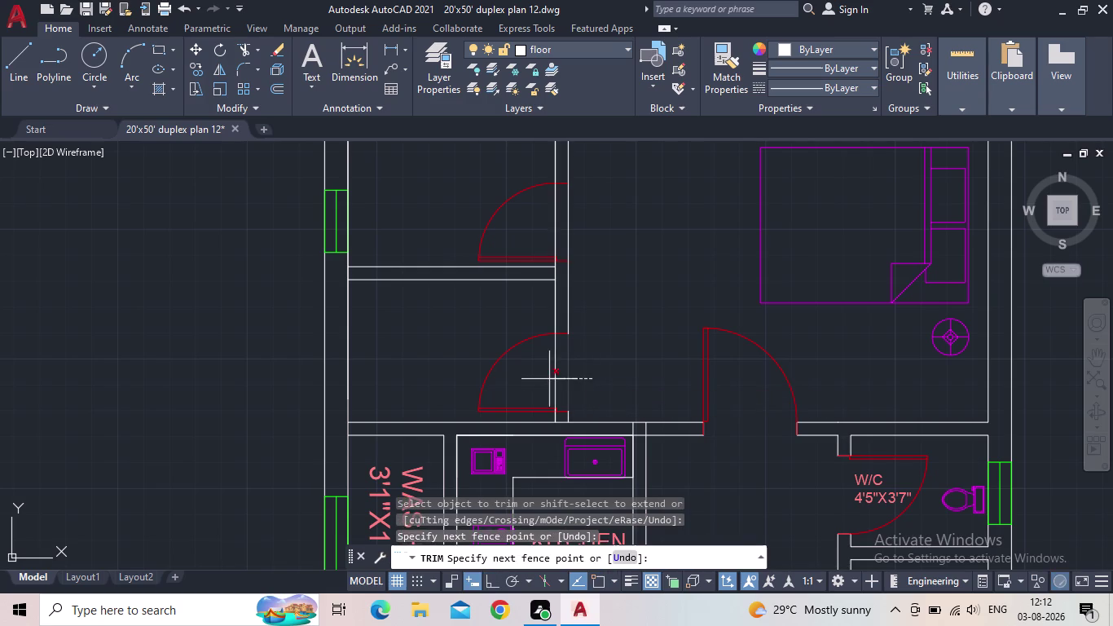
drag(549, 379, 543, 380)
middle_drag(590, 349, 577, 450)
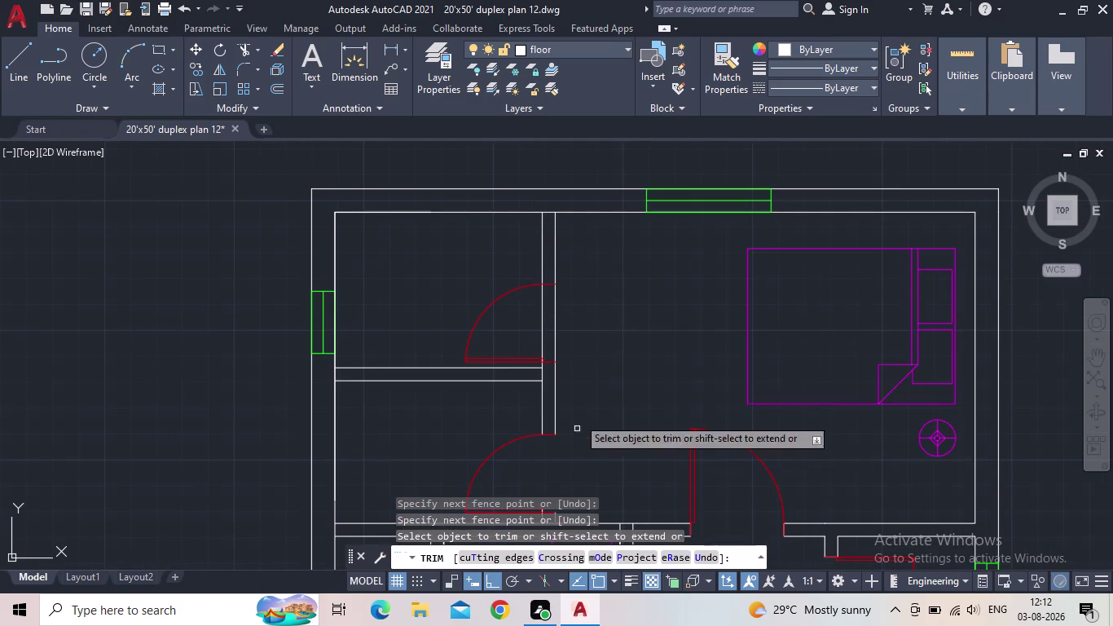
drag(575, 329, 511, 315)
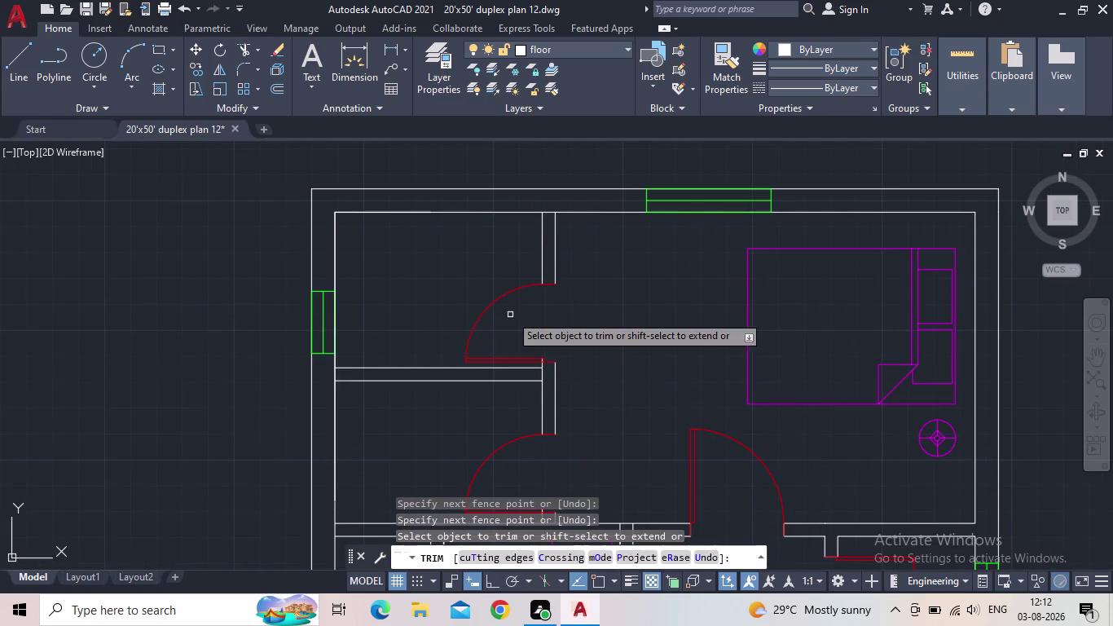
scroll(up, 3)
scroll(up, 3)
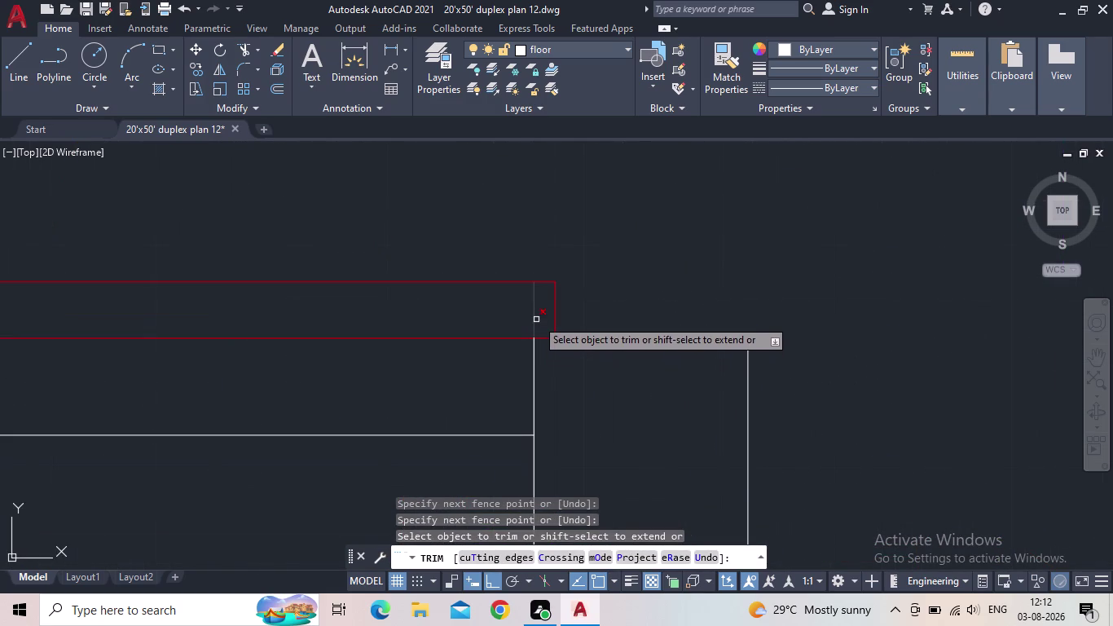
click(536, 316)
scroll(down, 3)
scroll(down, 3)
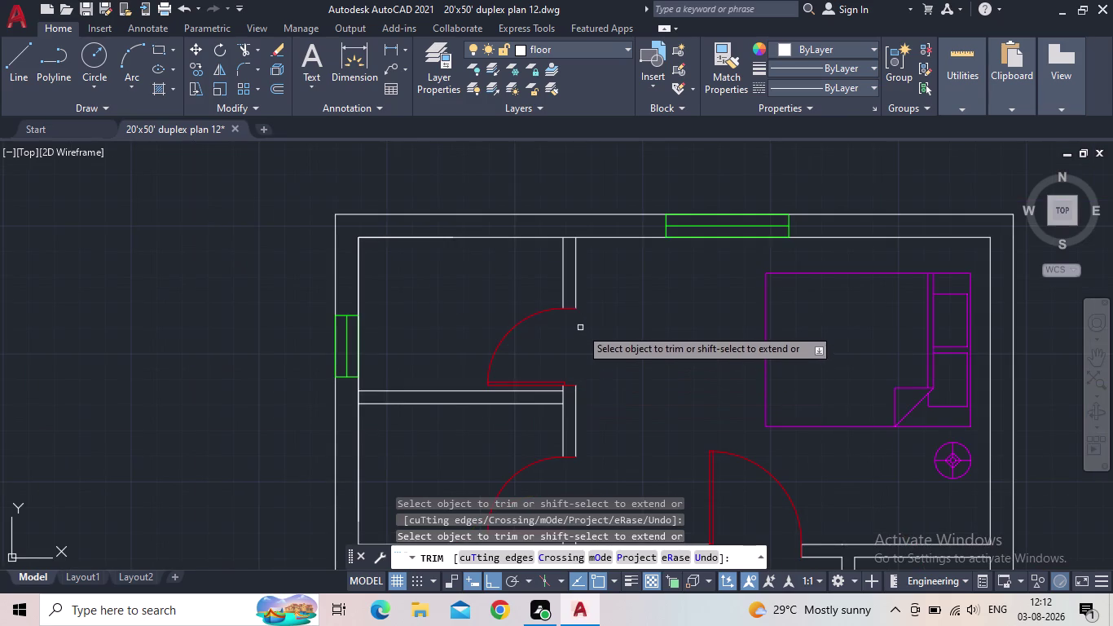
Trim the remaining wall stub at the other doorway and save the drawing.
middle_drag(595, 273, 609, 240)
middle_drag(626, 374, 706, 180)
scroll(up, 3)
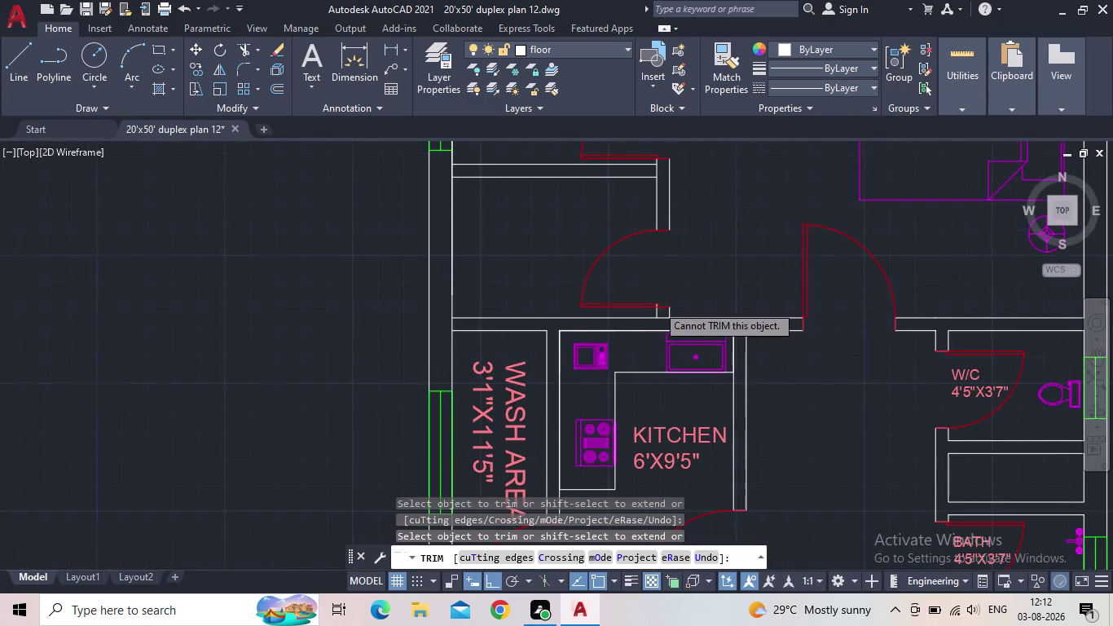
scroll(up, 3)
scroll(up, 3)
click(665, 296)
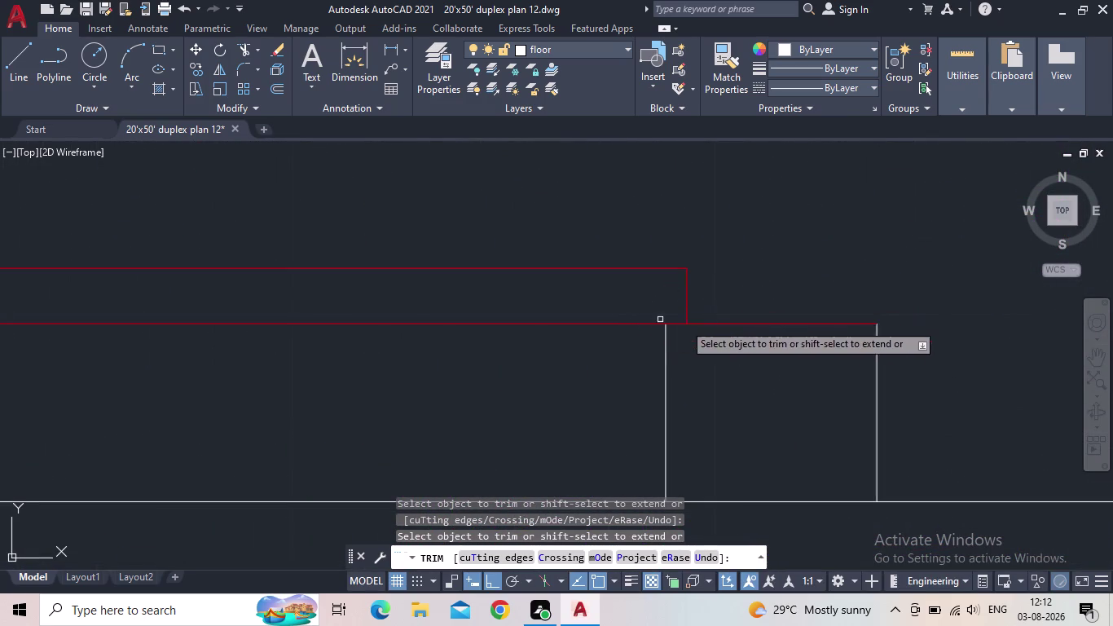
scroll(down, 3)
scroll(down, 3)
key(Escape)
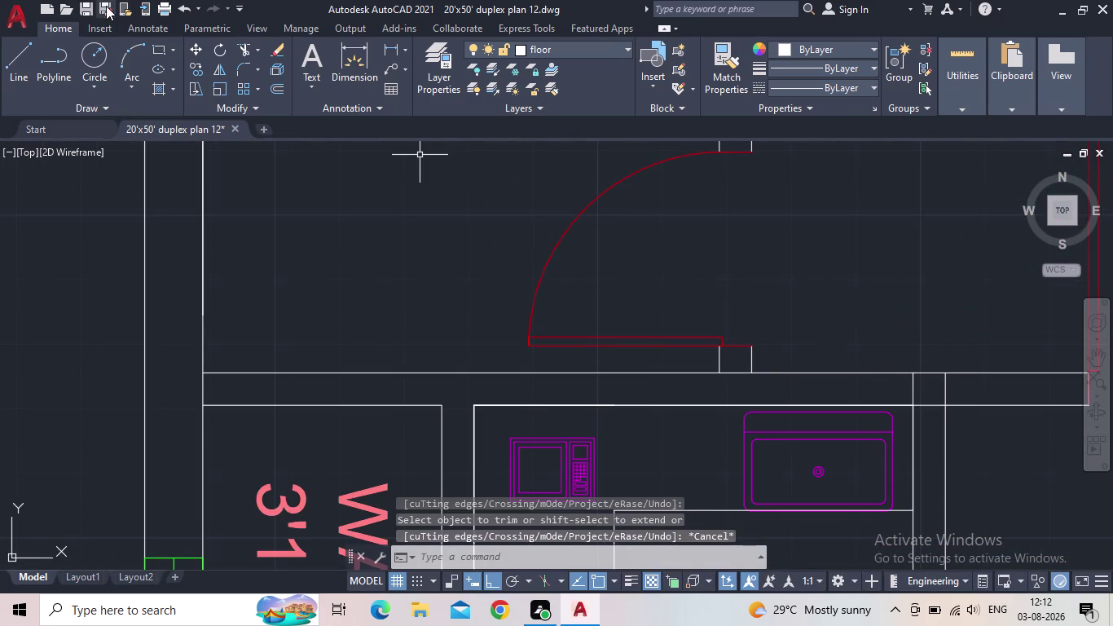
click(88, 5)
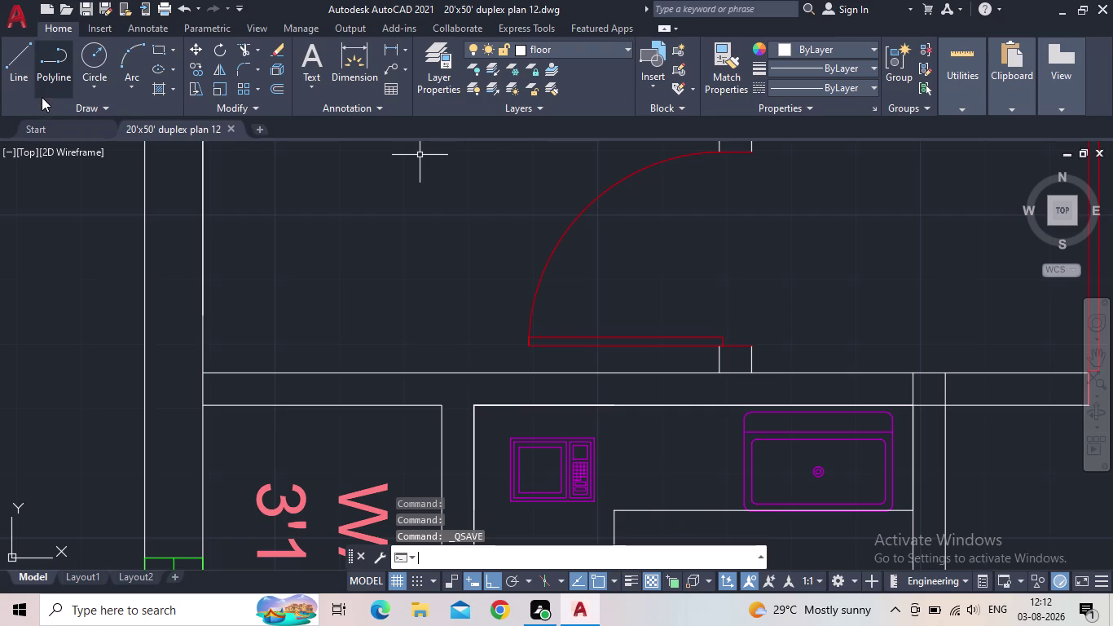
Save the duplex plan again and pan over to inspect the W/C wall corner.
scroll(down, 3)
scroll(down, 3)
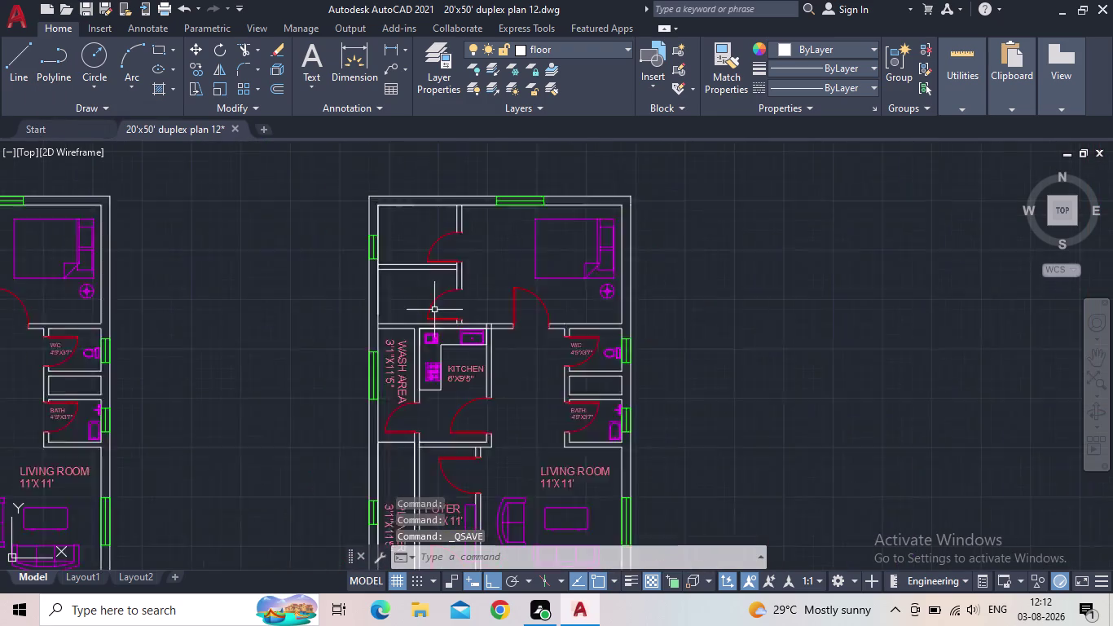
scroll(up, 3)
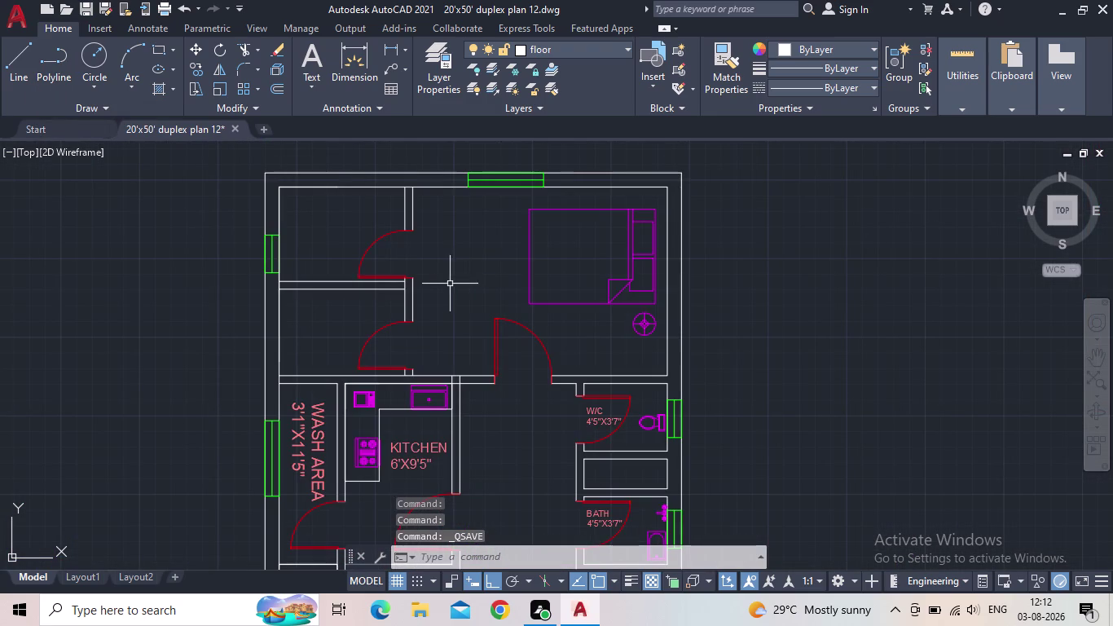
scroll(down, 3)
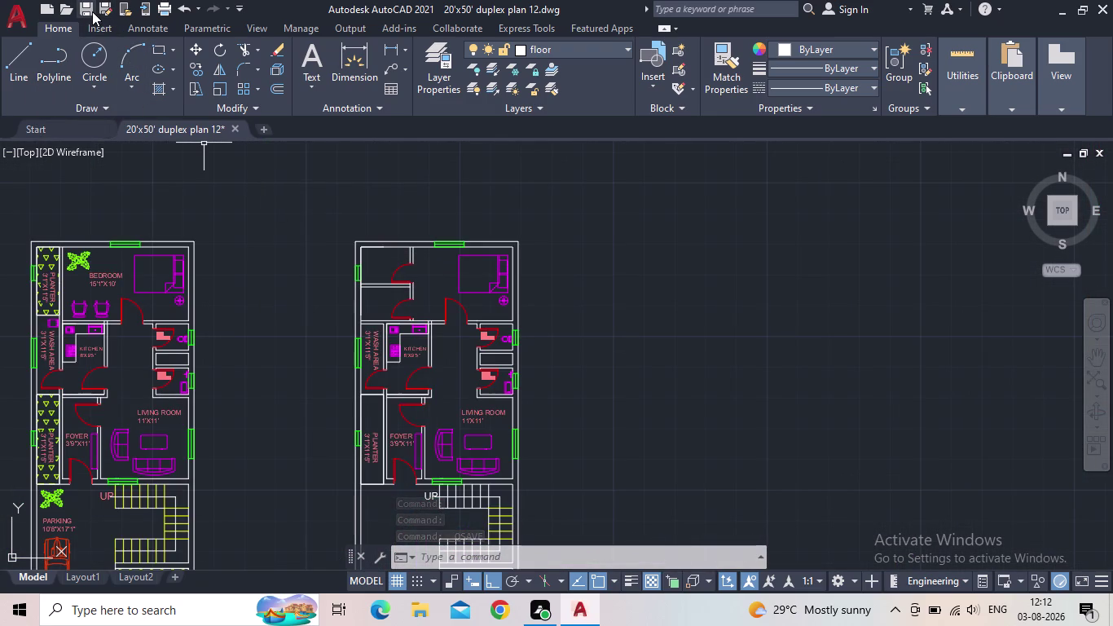
click(91, 10)
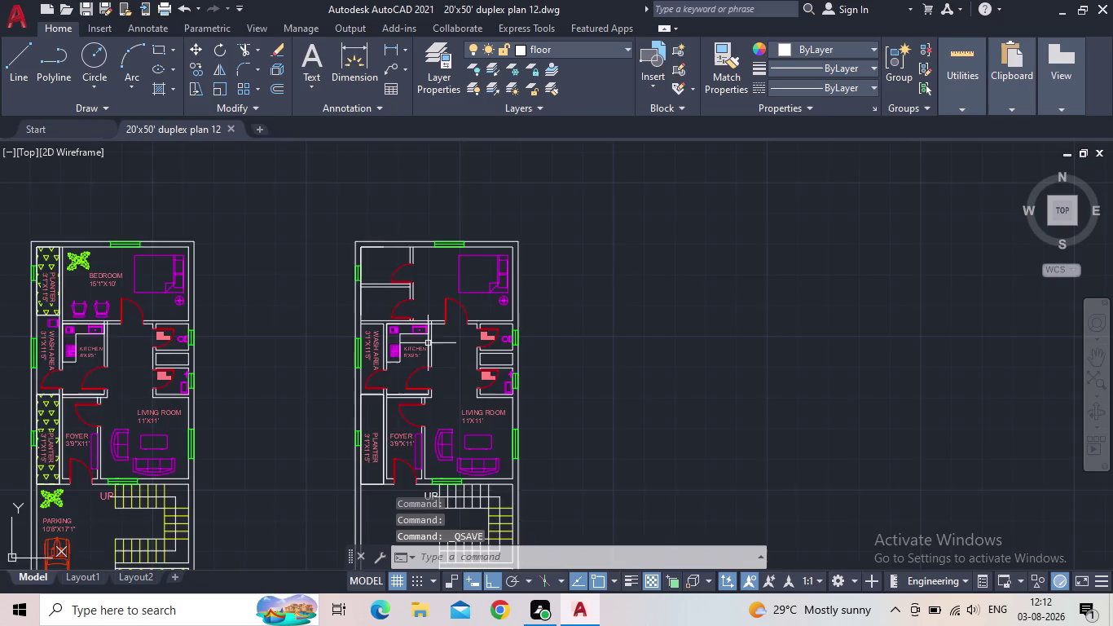
scroll(up, 3)
scroll(up, 3)
middle_drag(785, 379, 765, 382)
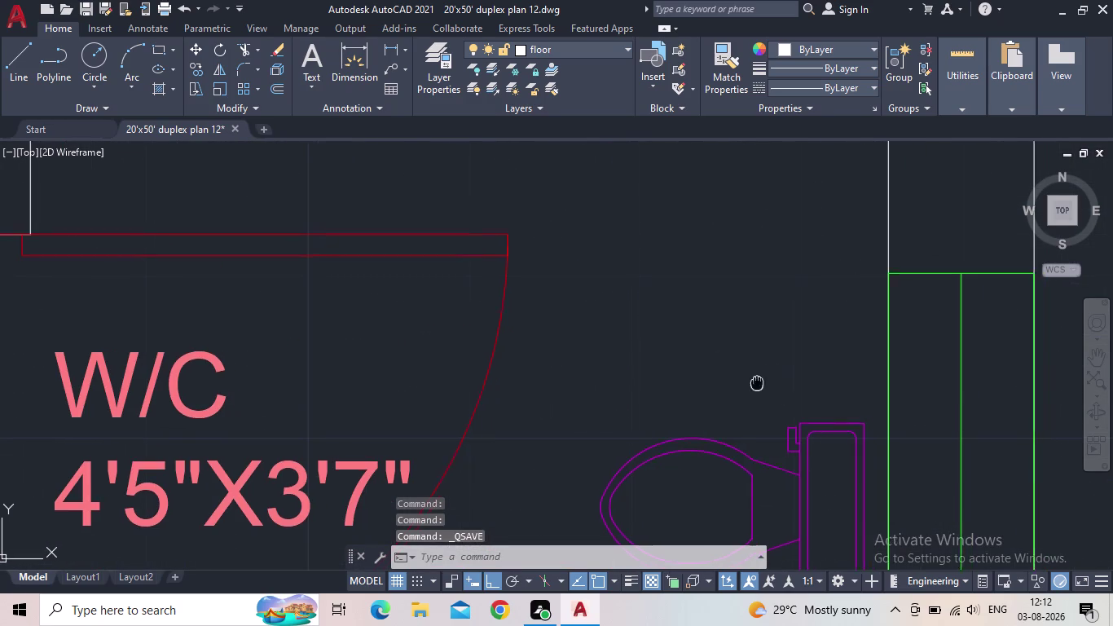
middle_drag(765, 382, 540, 558)
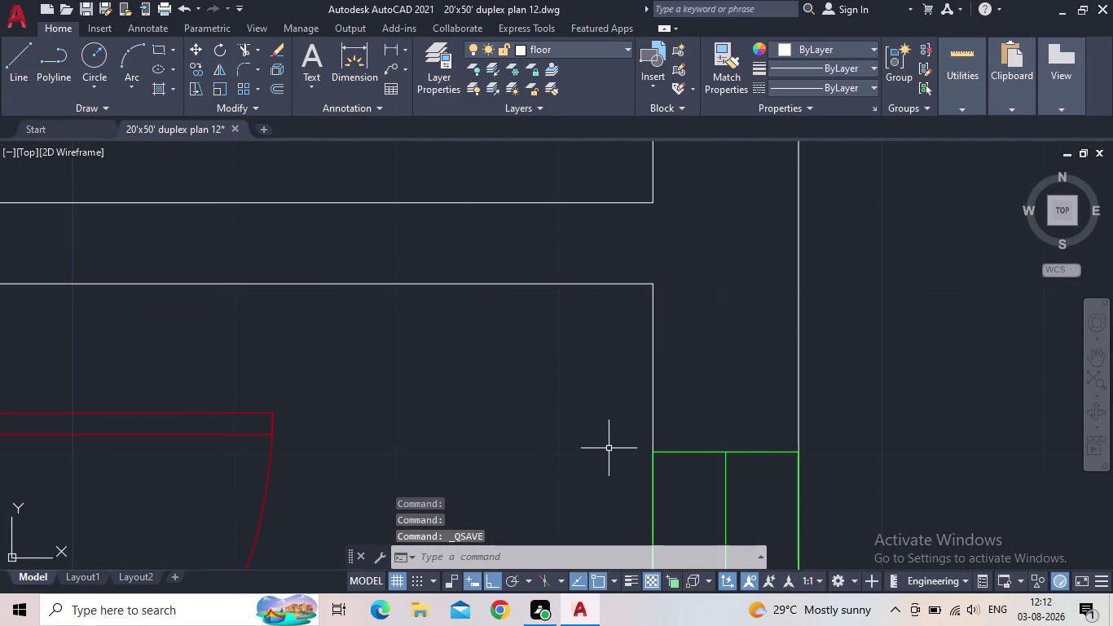